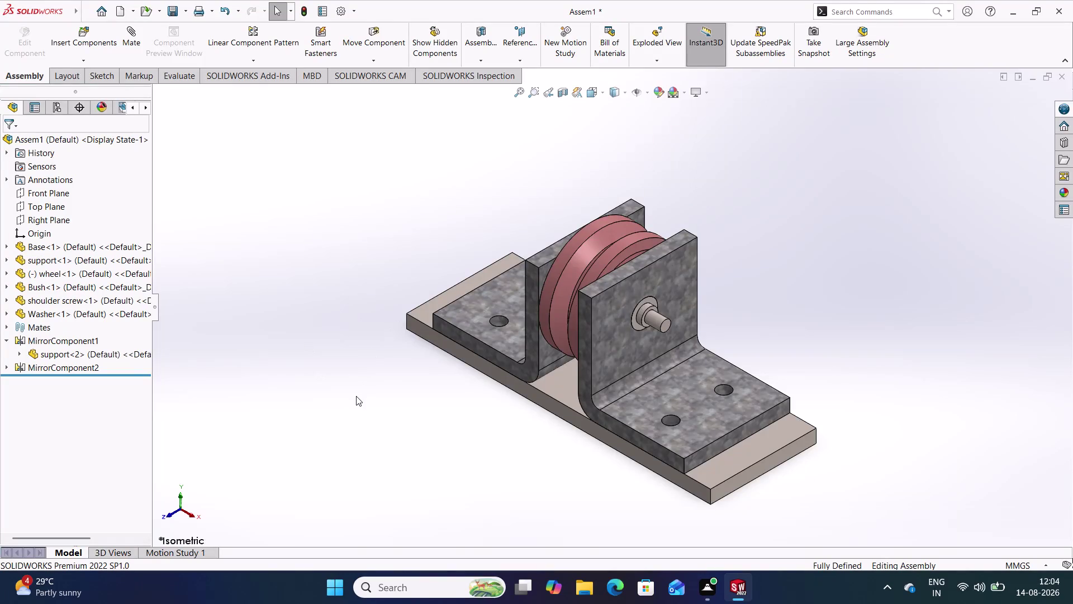
Orbit the pulley support assembly and expand the Linear Component Pattern dropdown.
middle_drag(356, 395, 447, 390)
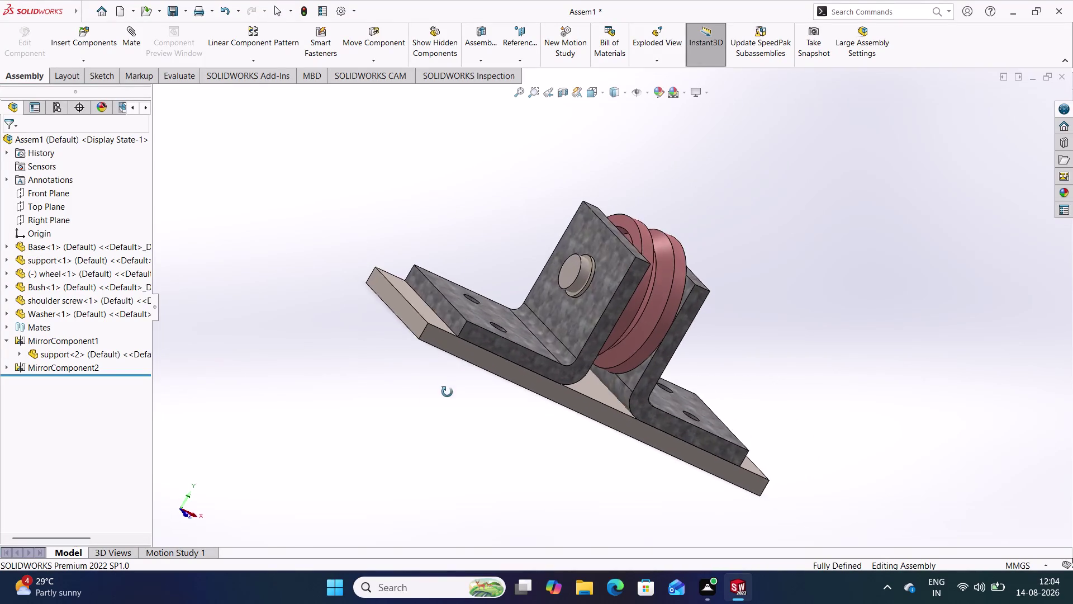
middle_drag(447, 390, 410, 399)
click(300, 203)
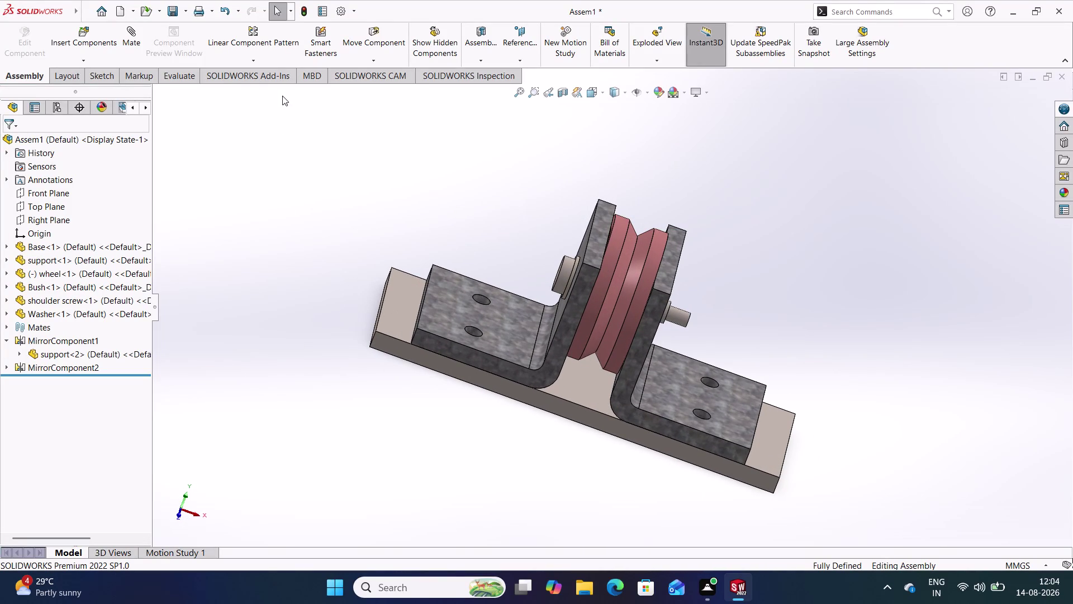
click(252, 59)
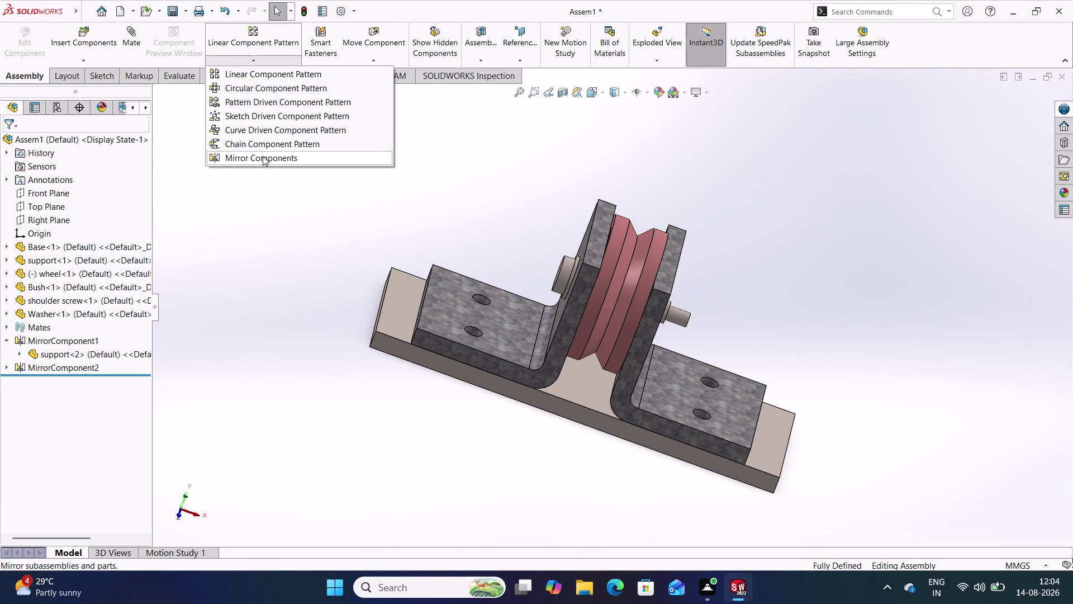
Mirror Washer-1 about the Right Plane onto the opposite support, creating MirrorComponent3.
click(263, 157)
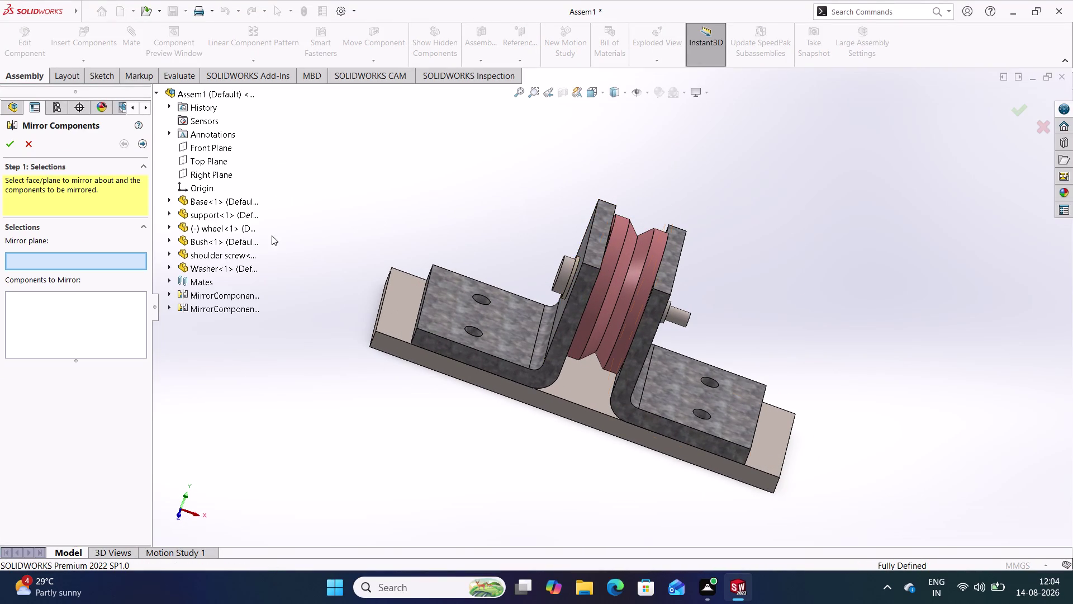
click(214, 170)
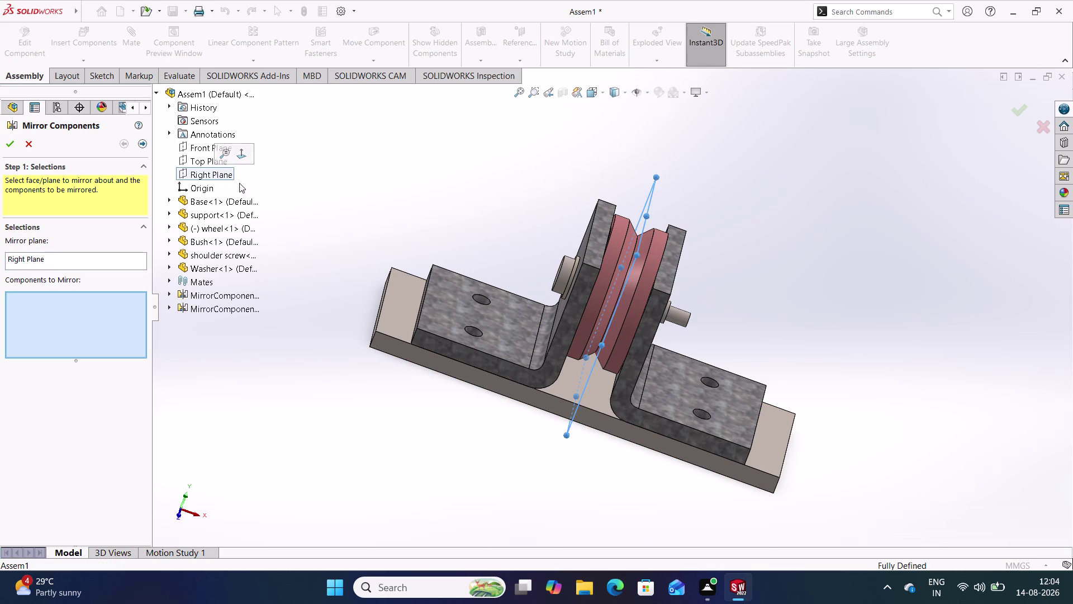
click(207, 269)
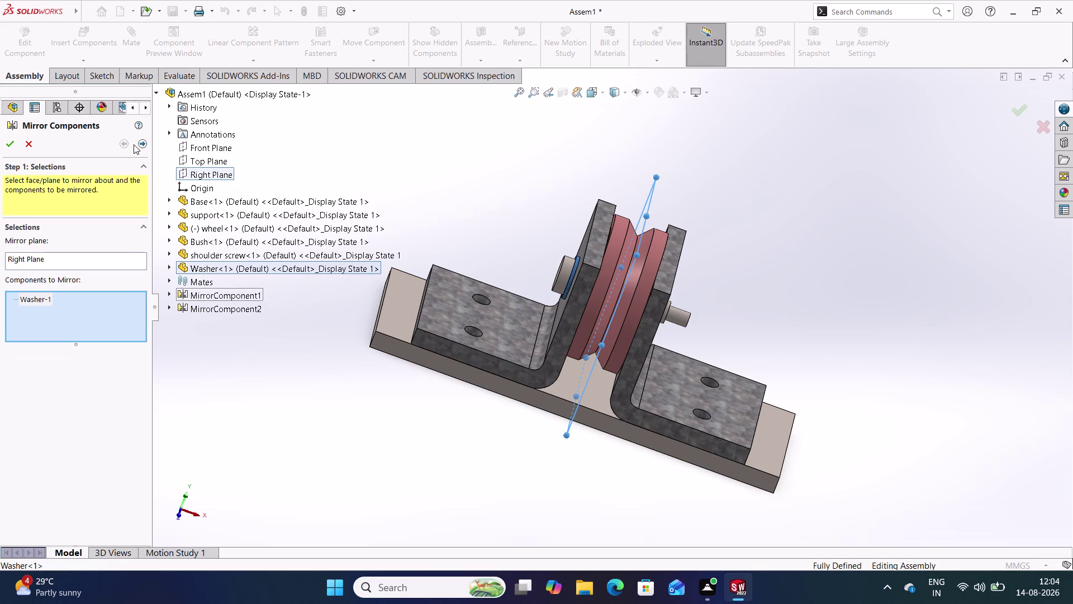
click(144, 146)
middle_drag(253, 313, 244, 299)
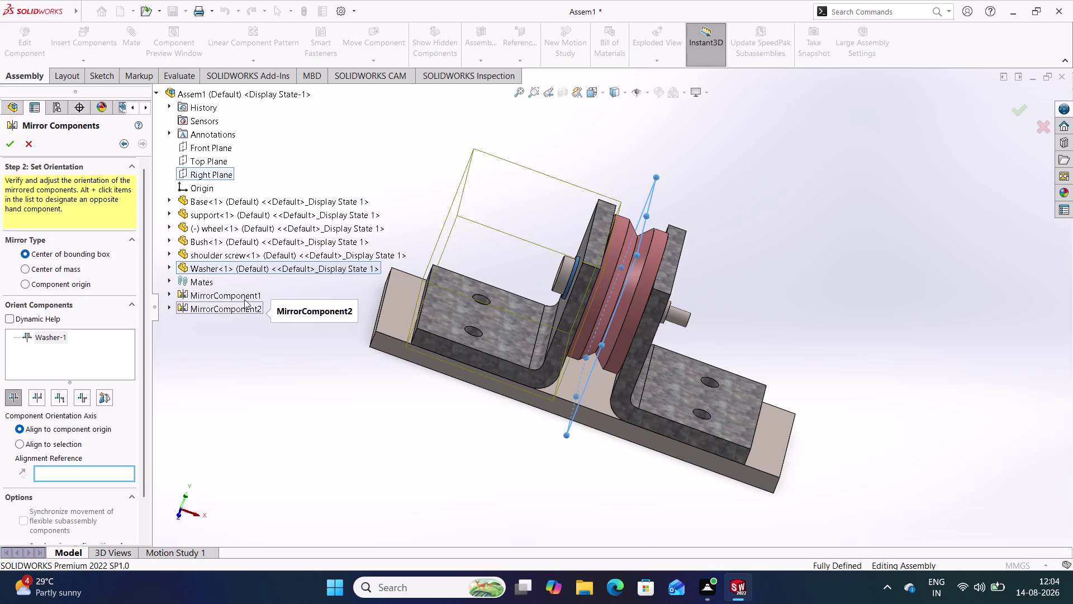
middle_drag(244, 299, 203, 265)
middle_drag(278, 369, 219, 324)
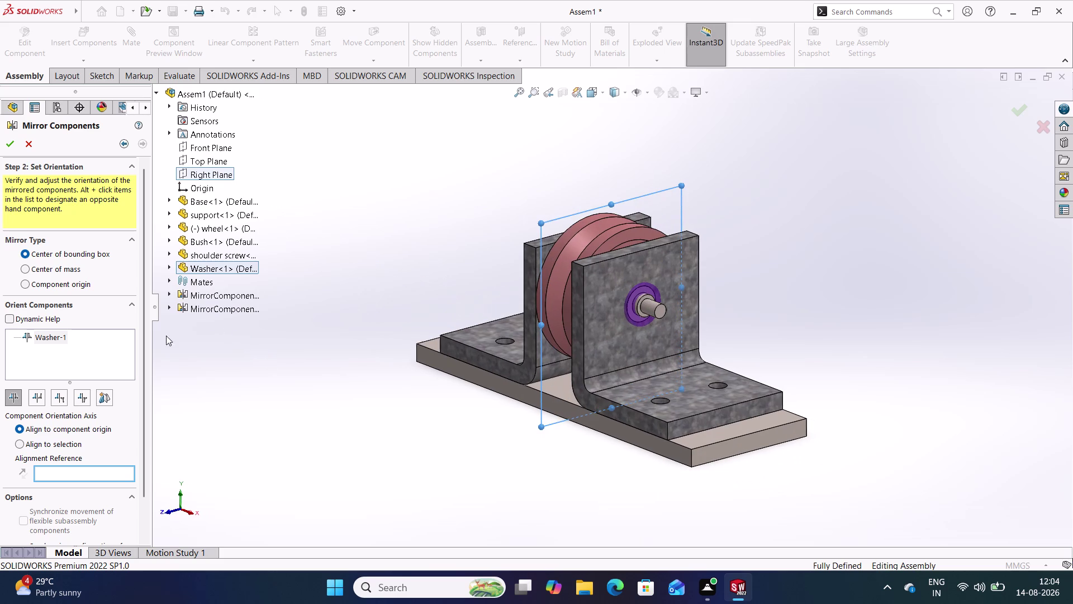
click(12, 141)
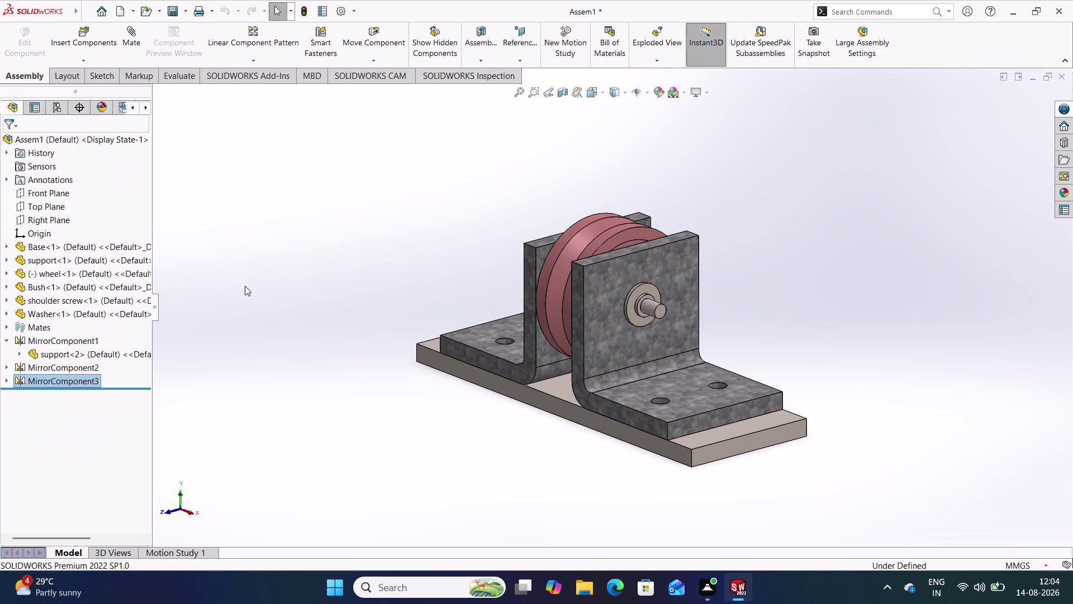
Orbit and zoom around the shoulder screw head and support to inspect the fit.
click(249, 289)
middle_drag(251, 234, 303, 280)
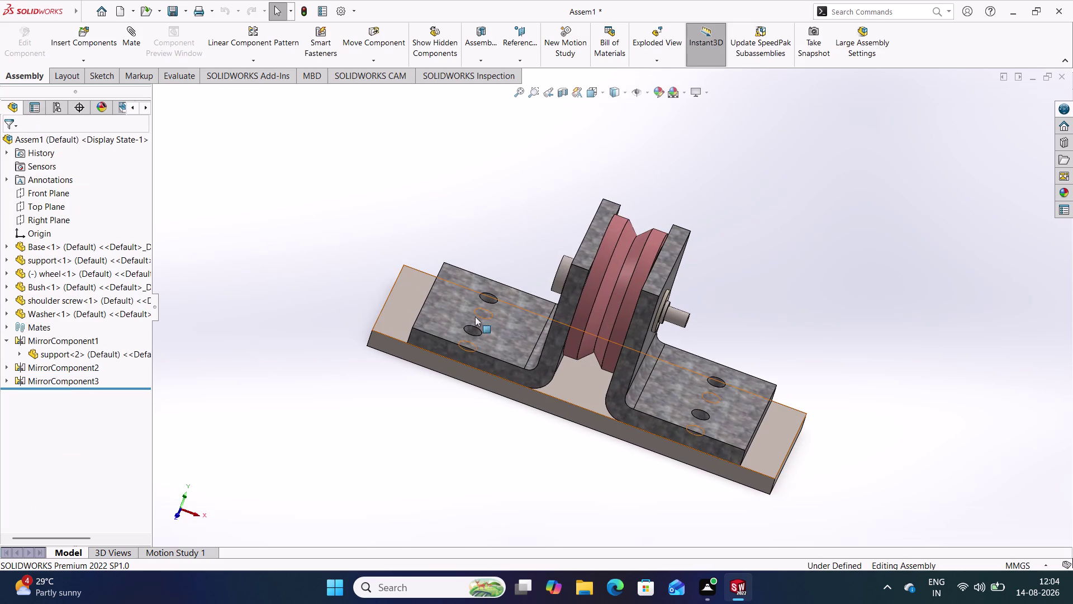
middle_drag(509, 233, 527, 241)
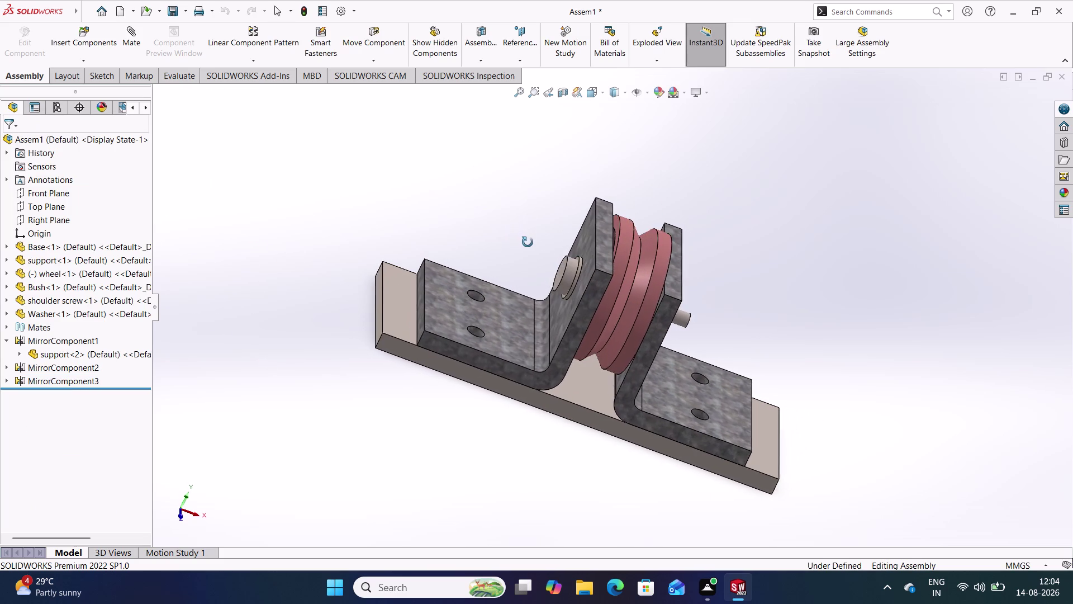
middle_drag(527, 241, 508, 245)
scroll(down, 3)
scroll(down, 3)
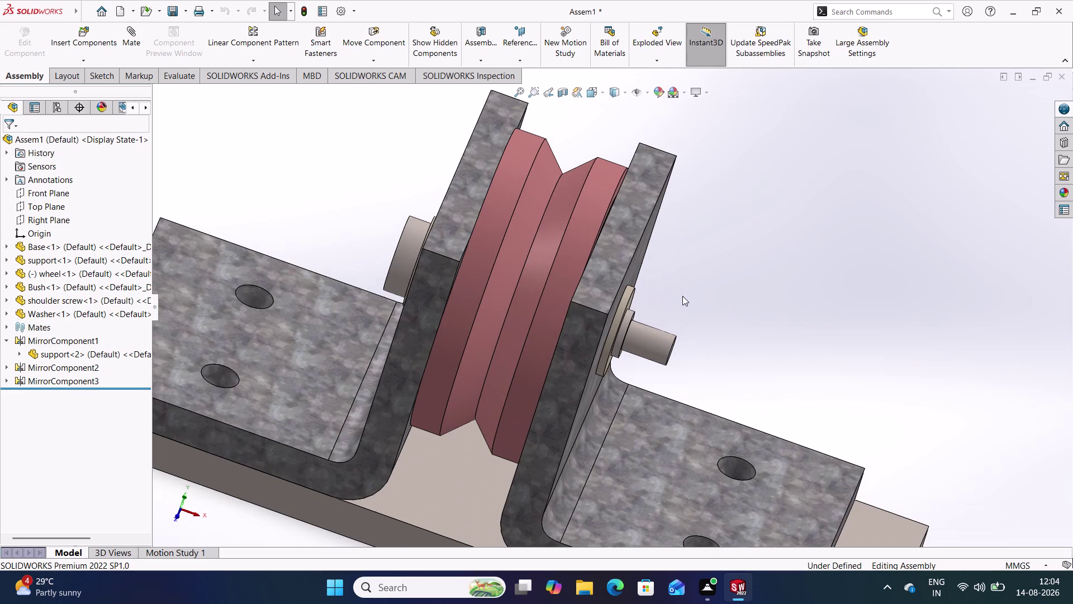
middle_drag(681, 302, 674, 306)
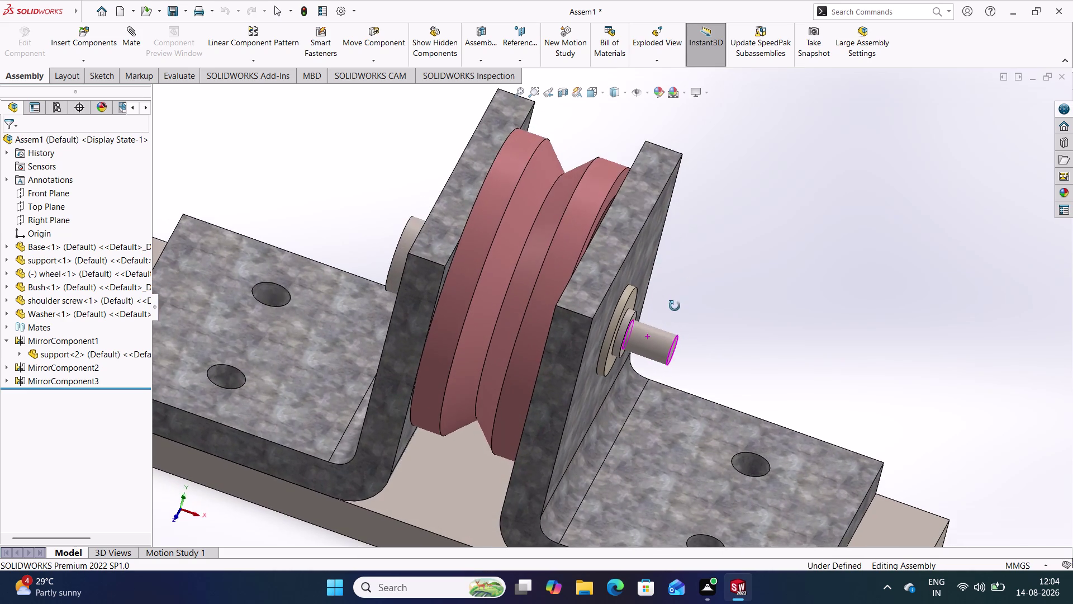
middle_drag(675, 305, 695, 318)
drag(410, 264, 372, 262)
middle_click(353, 211)
click(353, 210)
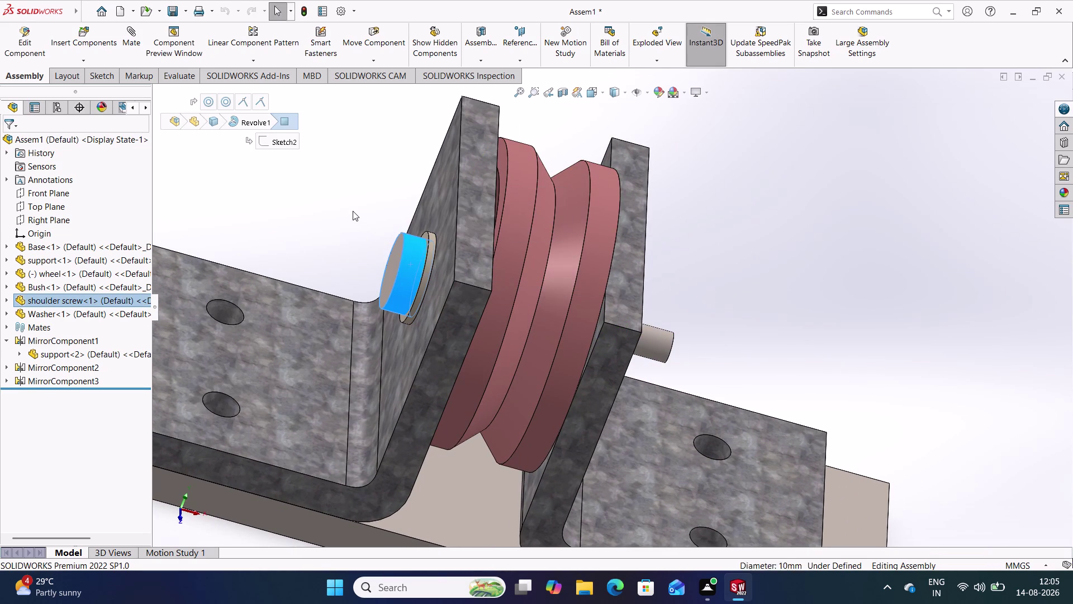
middle_drag(357, 208, 386, 310)
scroll(down, 3)
middle_click(474, 280)
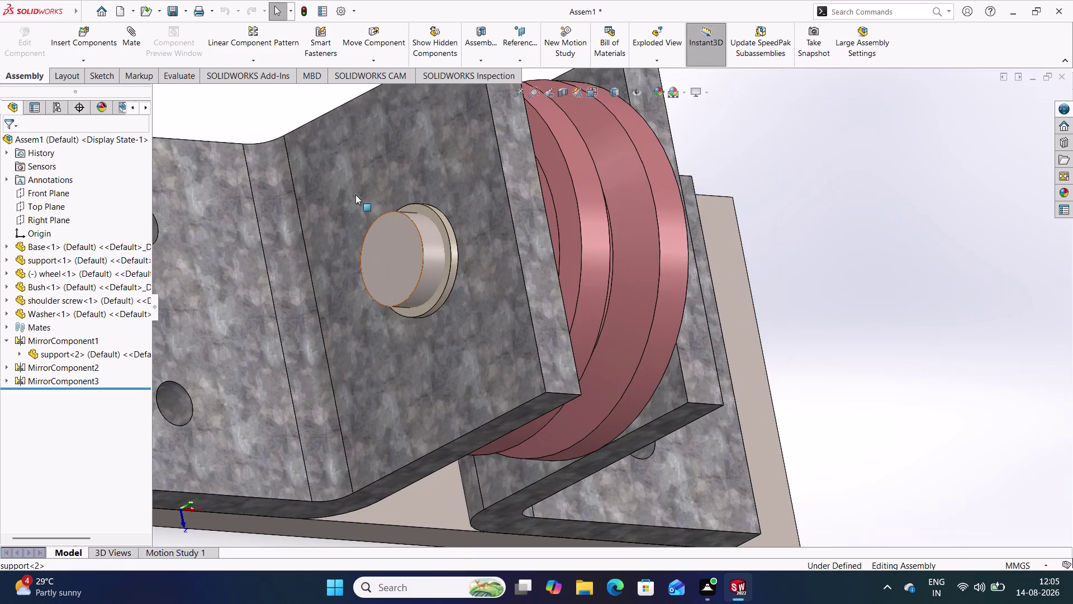
middle_drag(355, 195, 336, 201)
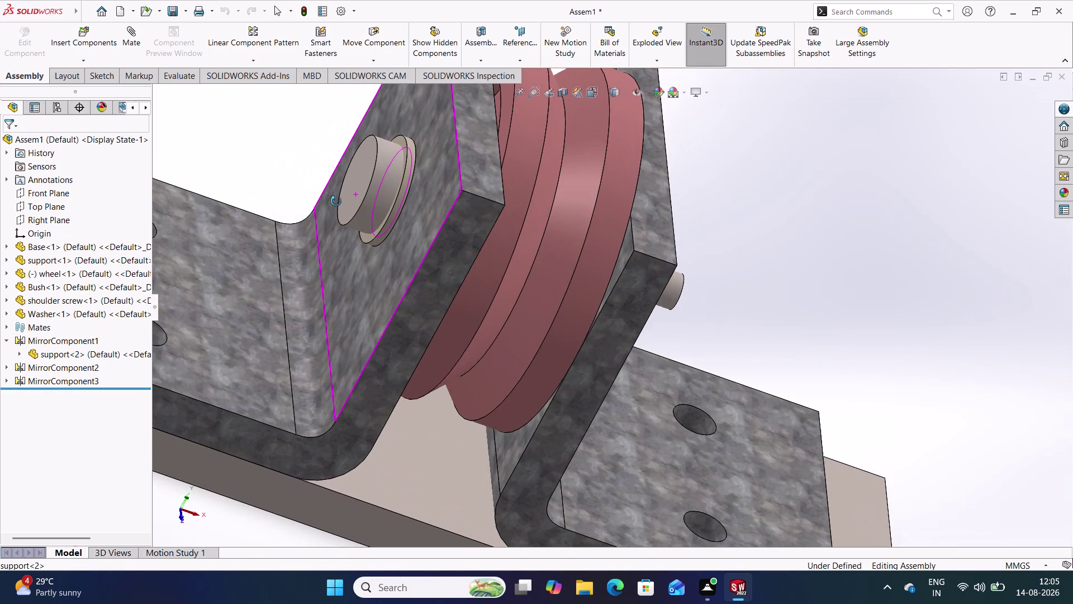
middle_drag(336, 201, 335, 200)
scroll(up, 3)
scroll(up, 3)
middle_drag(420, 219, 376, 197)
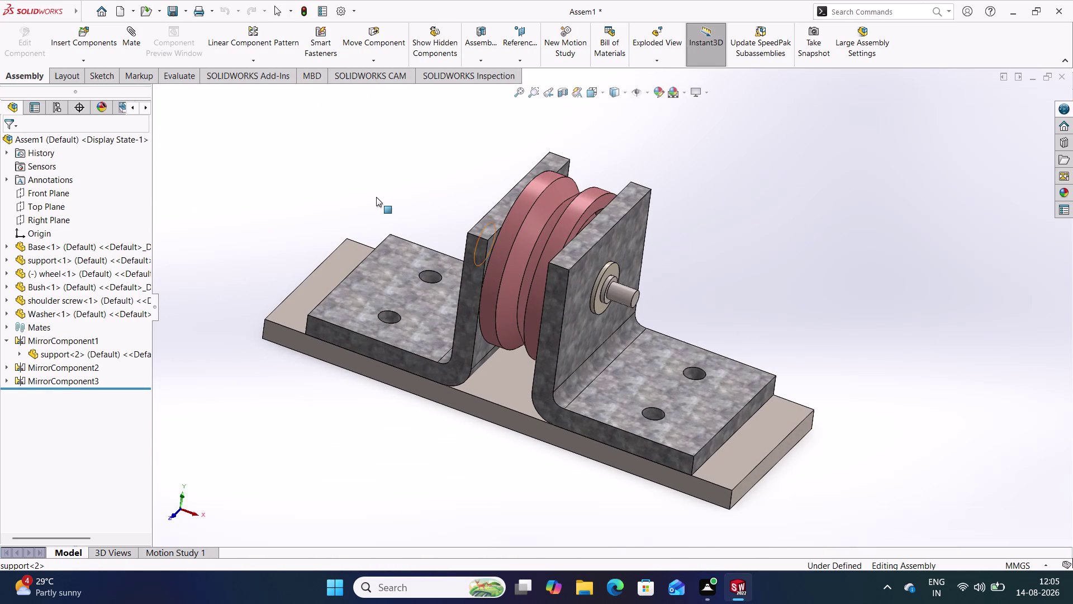
Restore the full assembly view and expand the Mates folder of 13 coincident and 9 concentric mates.
key(ctrl+z)
key(ctrl+z)
click(346, 186)
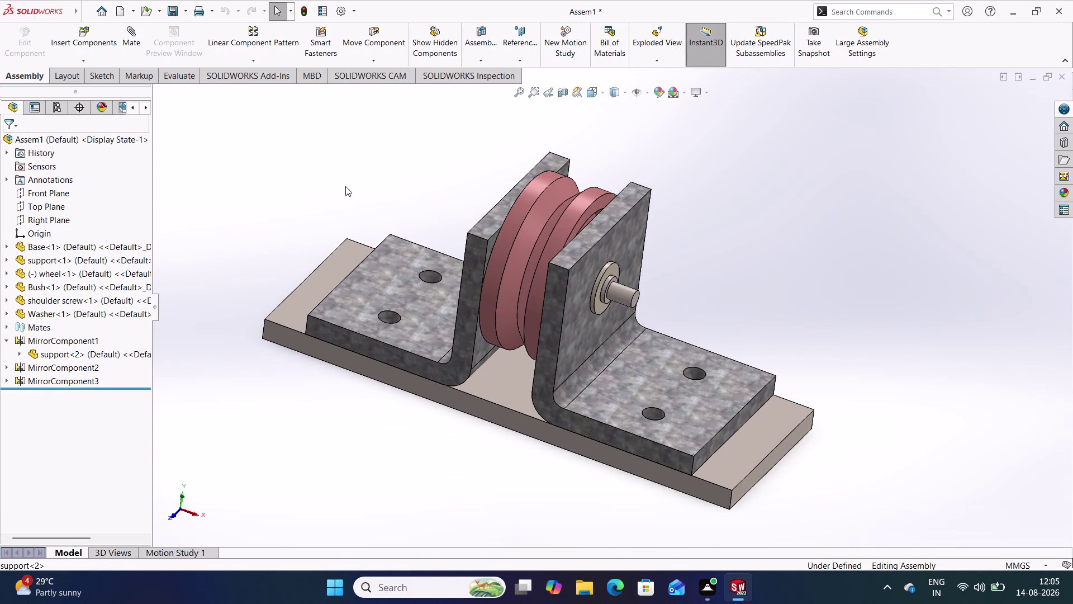
middle_drag(350, 187, 391, 200)
key(ctrl+z)
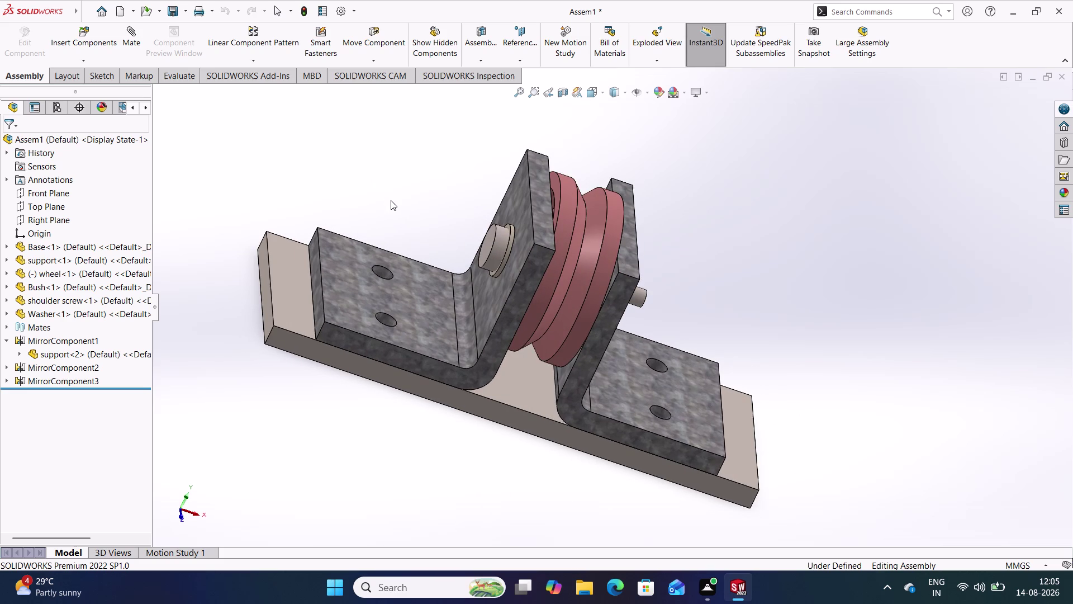
key(ctrl+z)
key(ctrl+z)
key(ctrl+z)
key(ctrl+z)
key(ctrl+z)
key(ctrl+z)
key(ctrl+z)
key(ctrl+z)
key(ctrl+z)
key(ctrl+z)
click(345, 187)
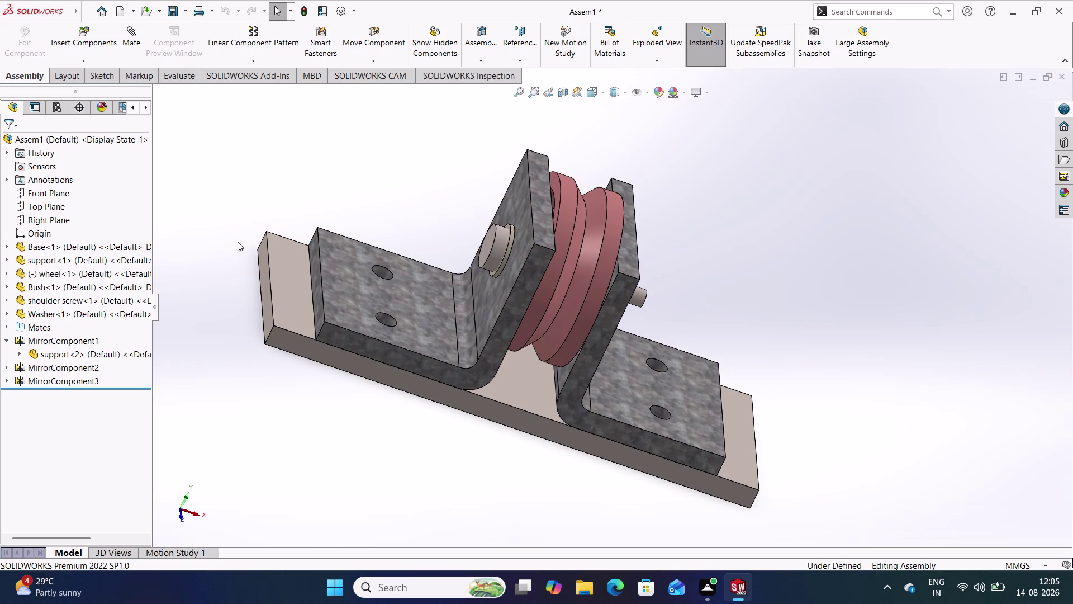
click(6, 325)
scroll(down, 3)
scroll(down, 3)
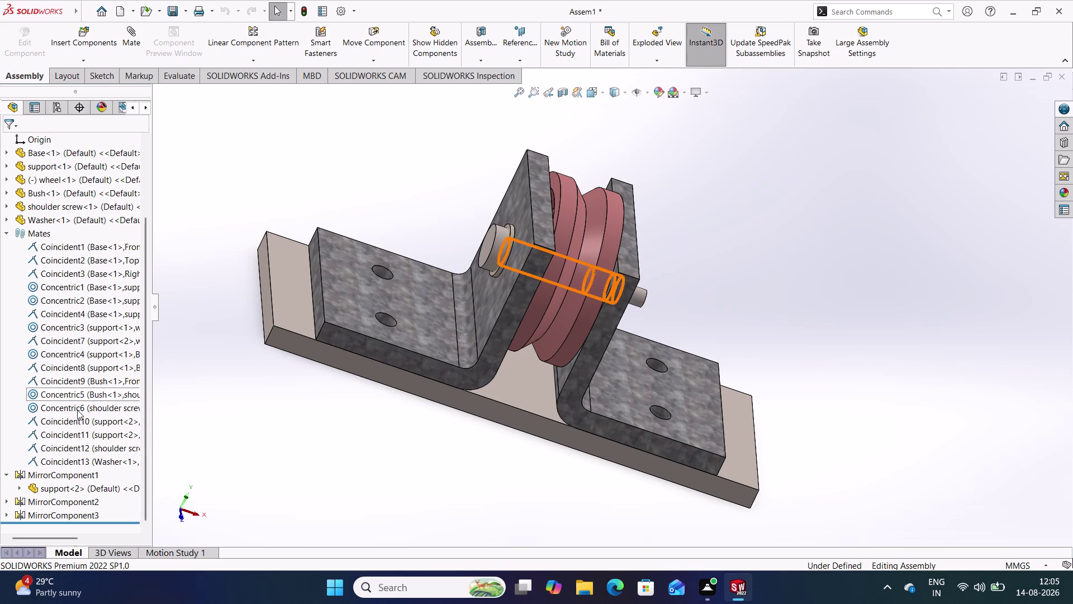
Delete the Coincident11 and Coincident10 mates tying the washer to the second support.
right_click(74, 434)
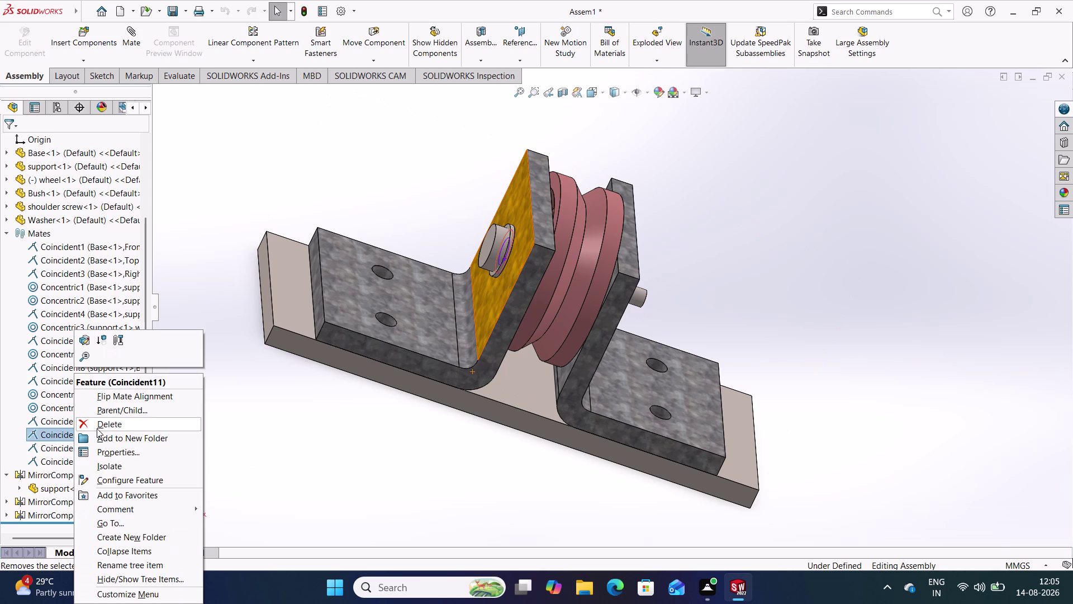
click(97, 428)
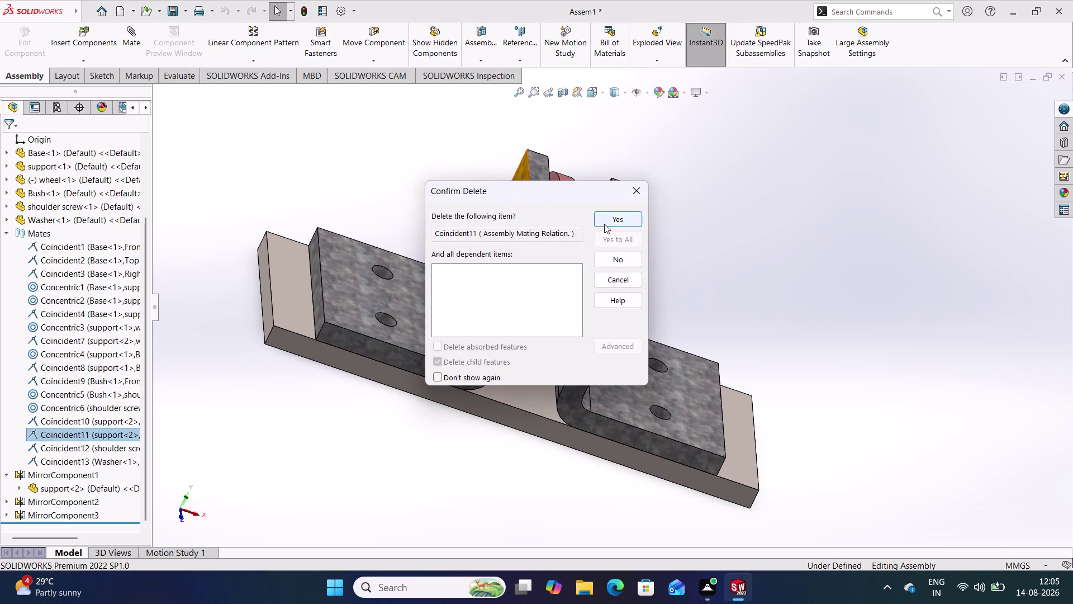
click(604, 223)
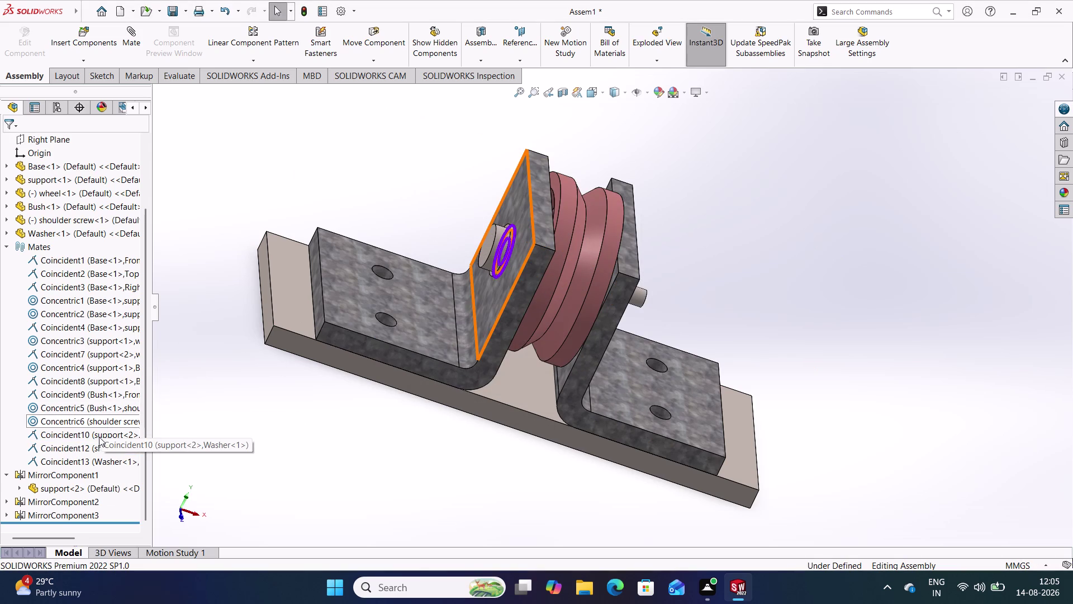
right_click(87, 434)
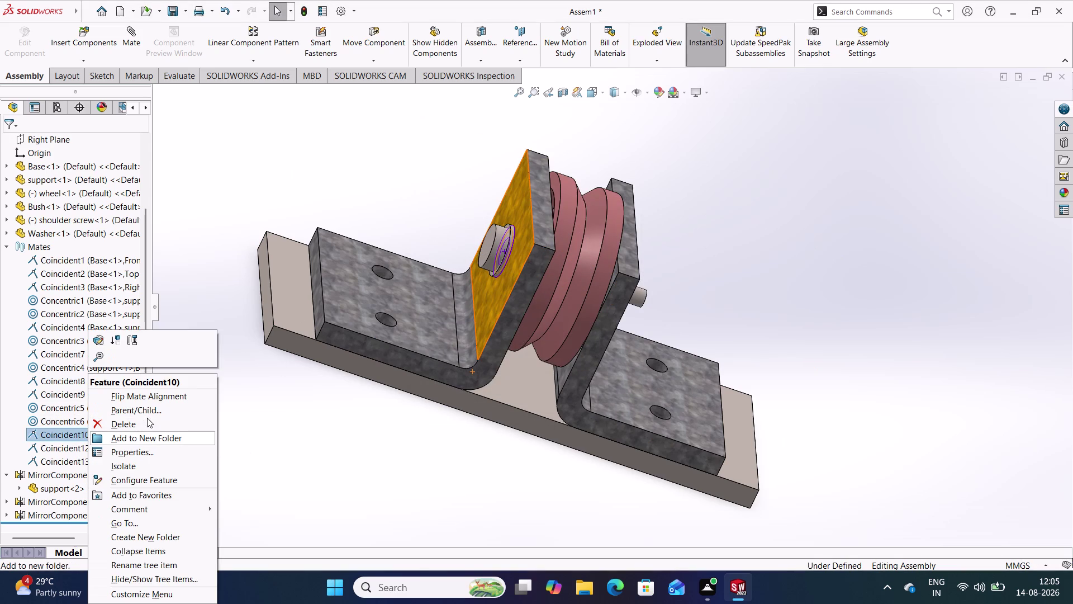
click(142, 420)
click(602, 226)
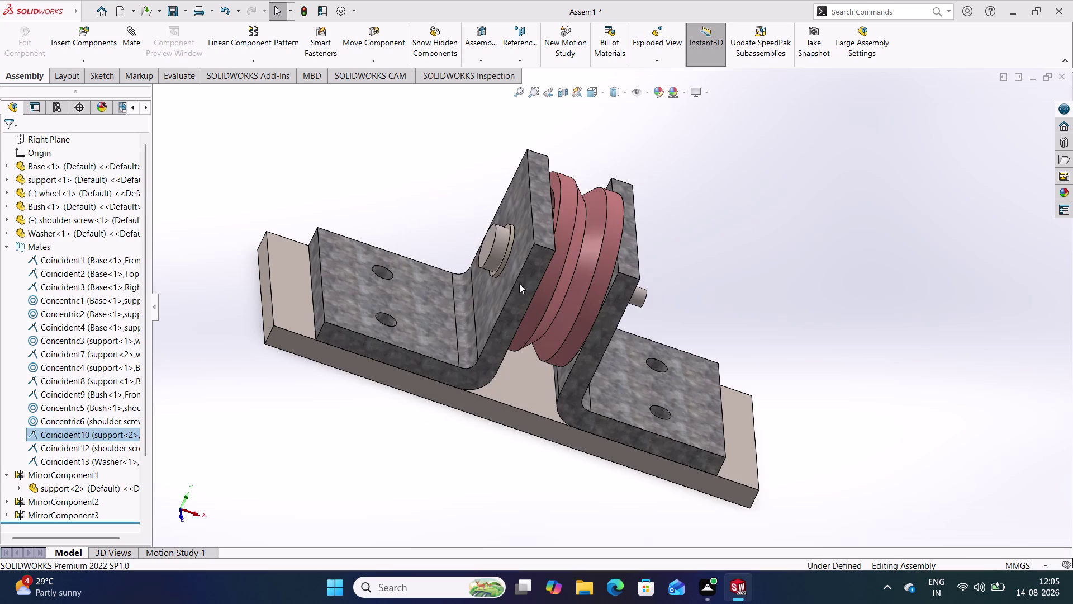
Drag the shoulder screw and washer out of the support holes and orbit to view them.
click(366, 391)
drag(499, 248, 493, 249)
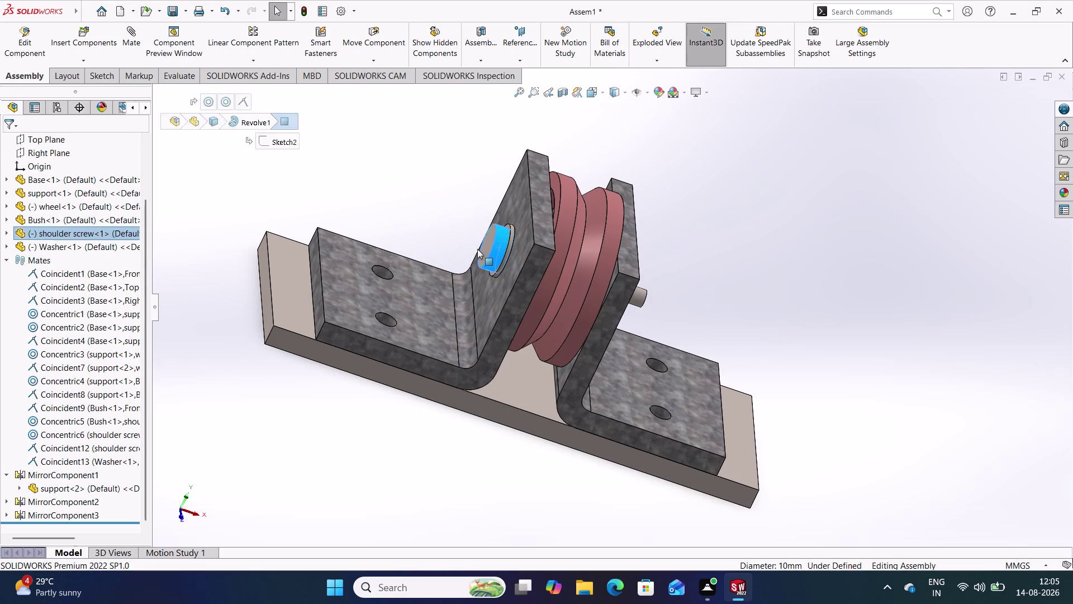
drag(493, 249, 431, 246)
drag(510, 240, 481, 242)
click(465, 175)
middle_drag(703, 230, 669, 204)
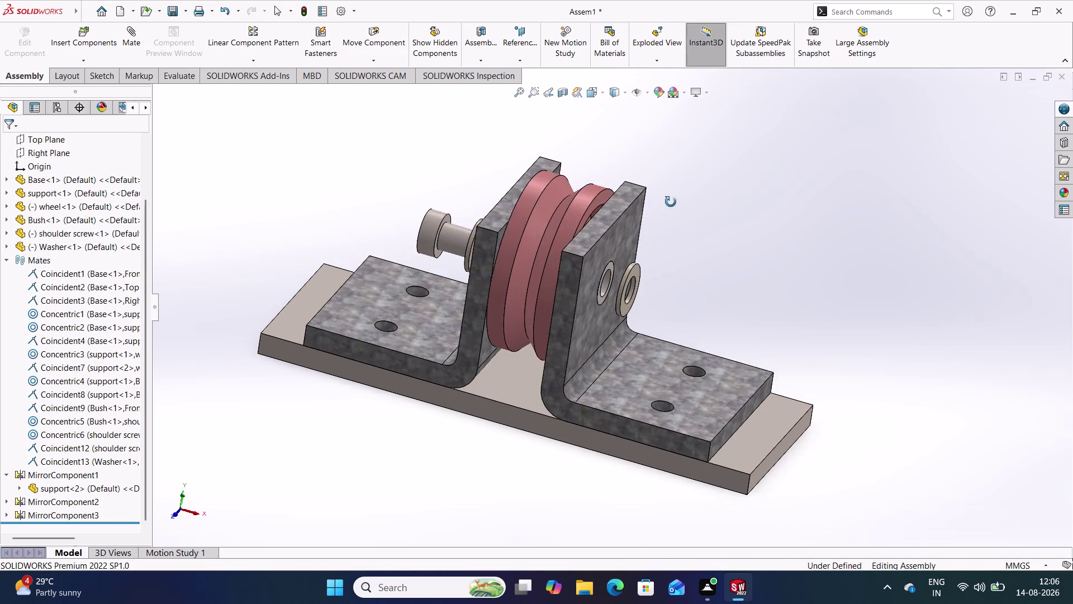
middle_drag(669, 204, 686, 211)
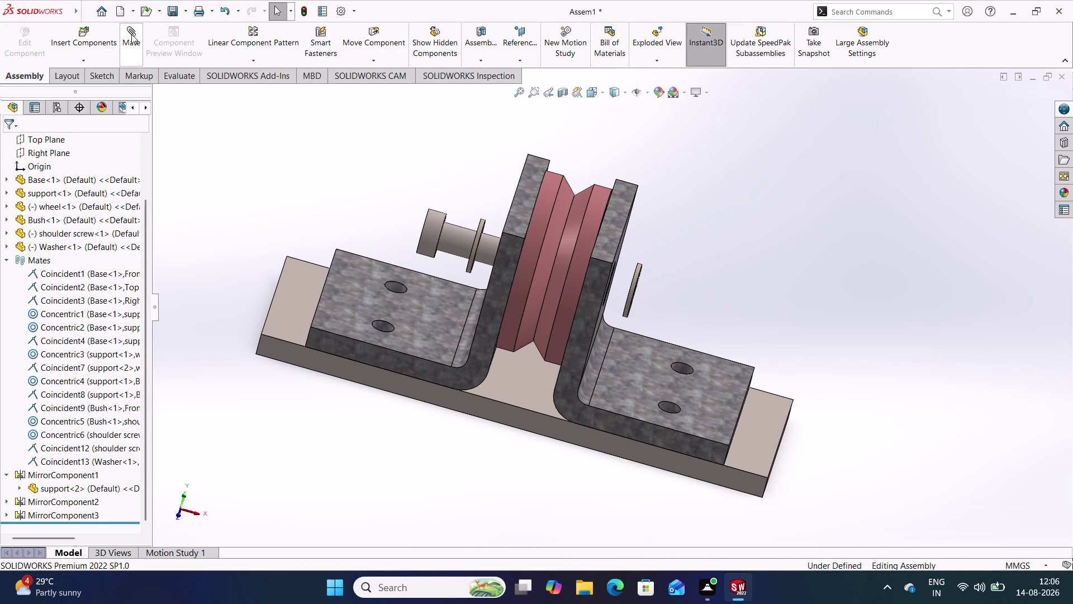
Mate the support's outer face coincident with the washer face (Coincident14).
drag(131, 33, 140, 41)
middle_drag(445, 175, 444, 172)
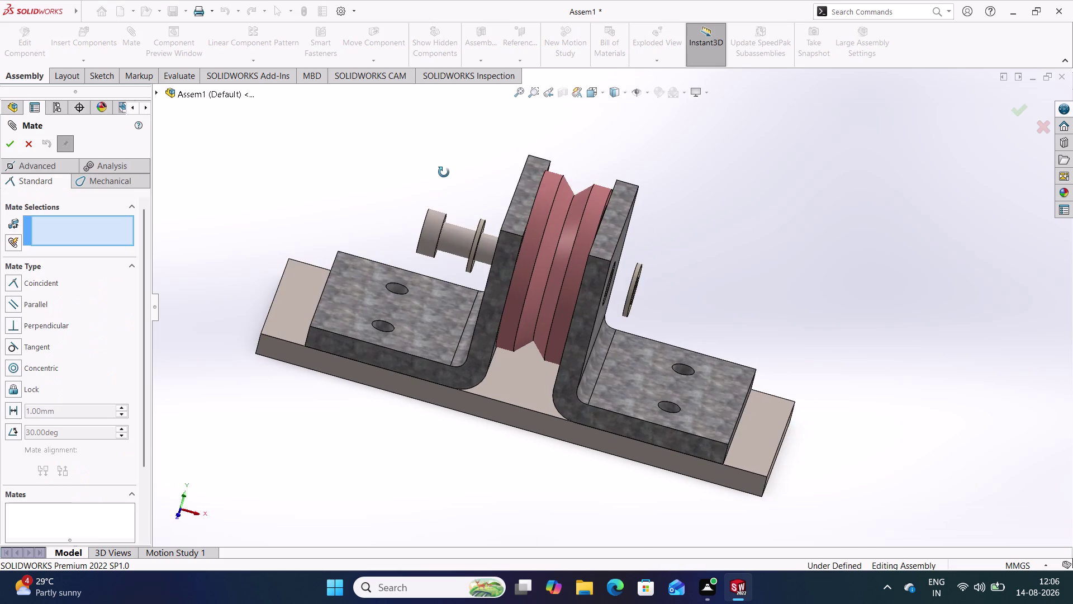
middle_drag(444, 173, 453, 191)
middle_drag(458, 182, 484, 186)
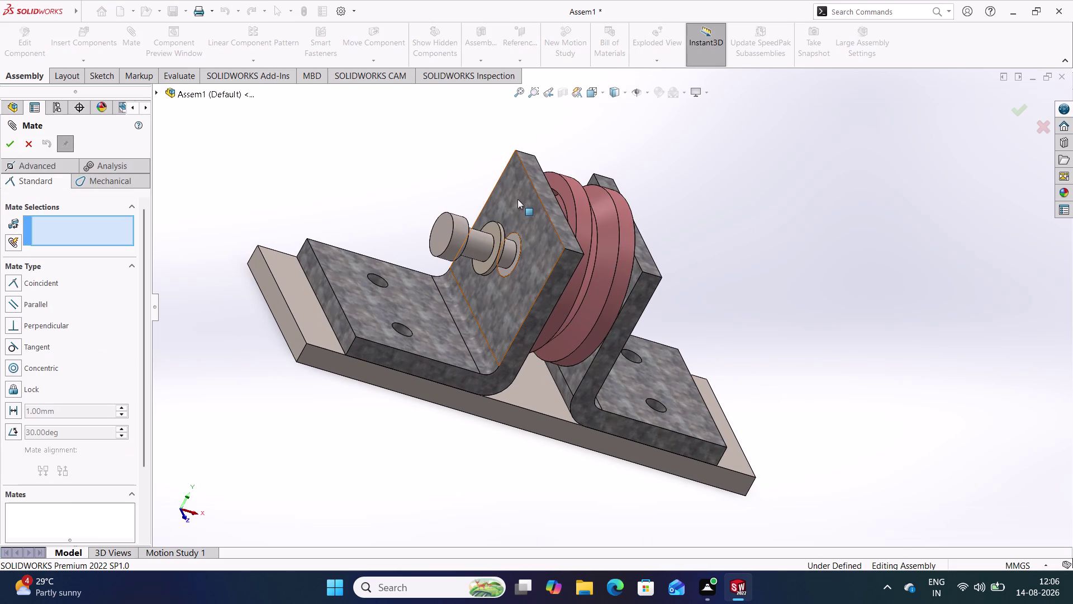
click(521, 197)
middle_drag(460, 185, 393, 175)
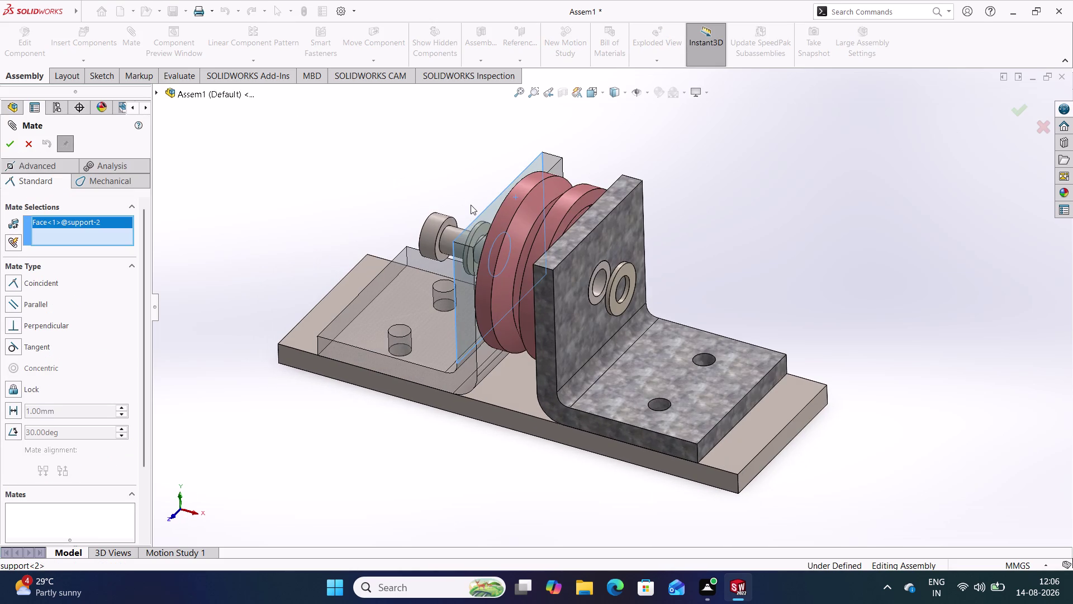
scroll(down, 3)
middle_drag(517, 207, 554, 224)
scroll(down, 3)
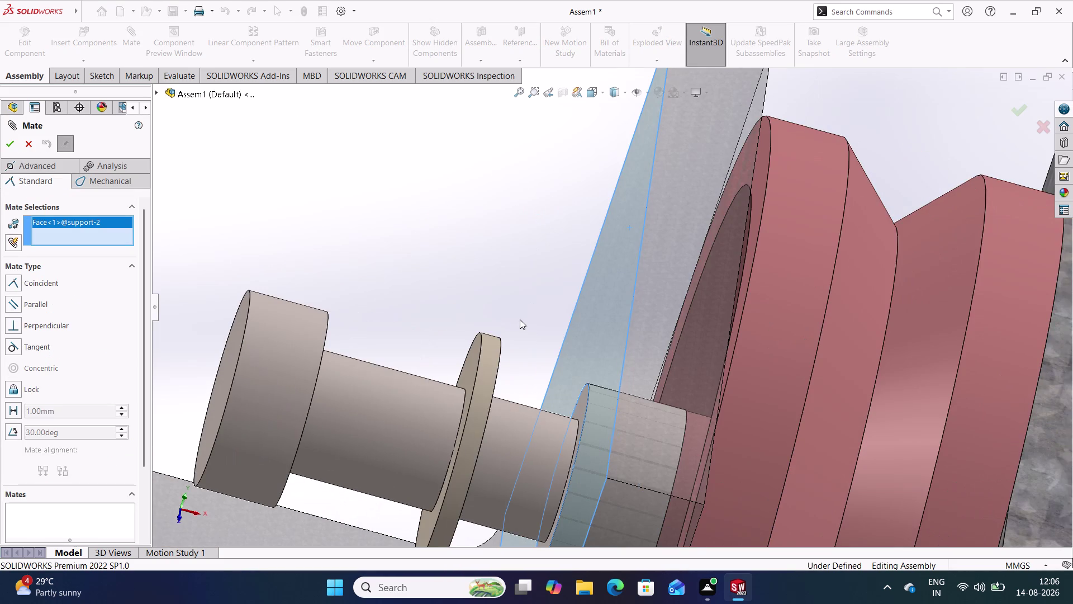
middle_drag(519, 319, 501, 318)
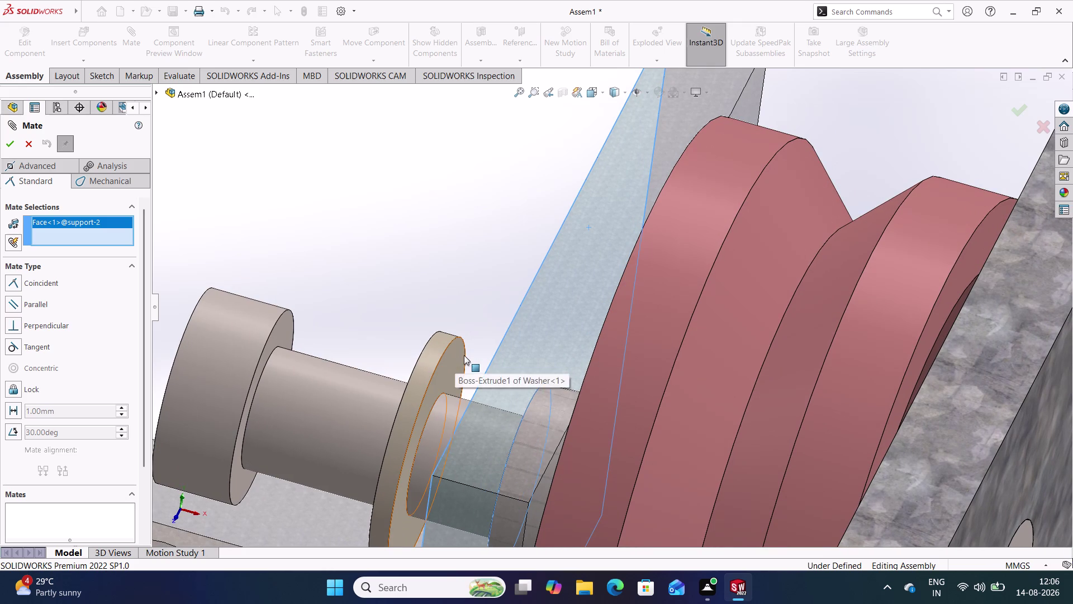
click(450, 356)
middle_drag(438, 251, 468, 259)
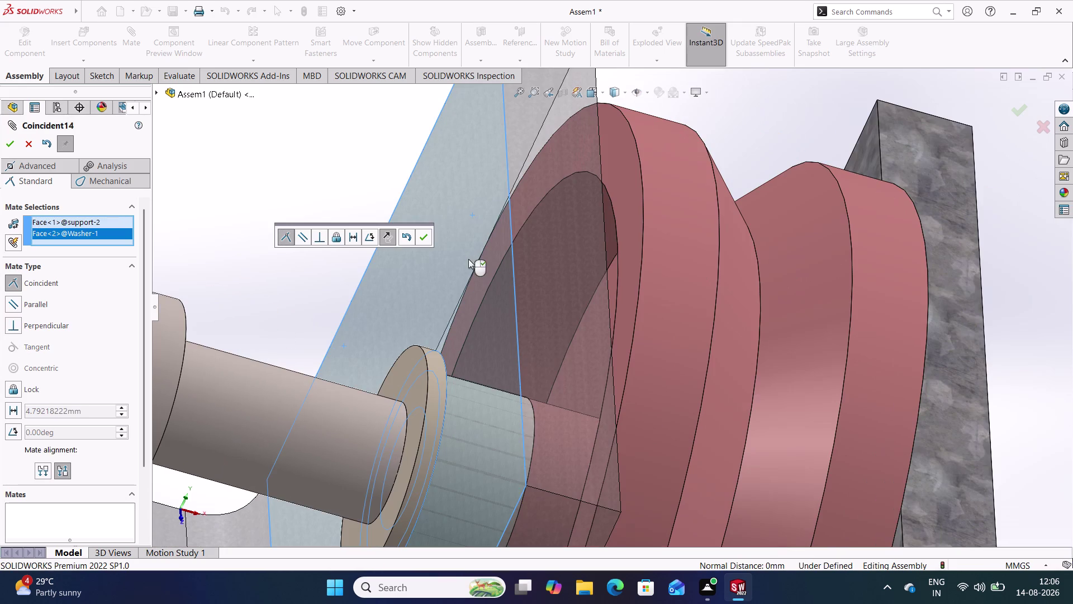
click(425, 236)
Mate the washer's other face coincident with the shoulder screw head (Coincident15), then close Mate.
scroll(up, 3)
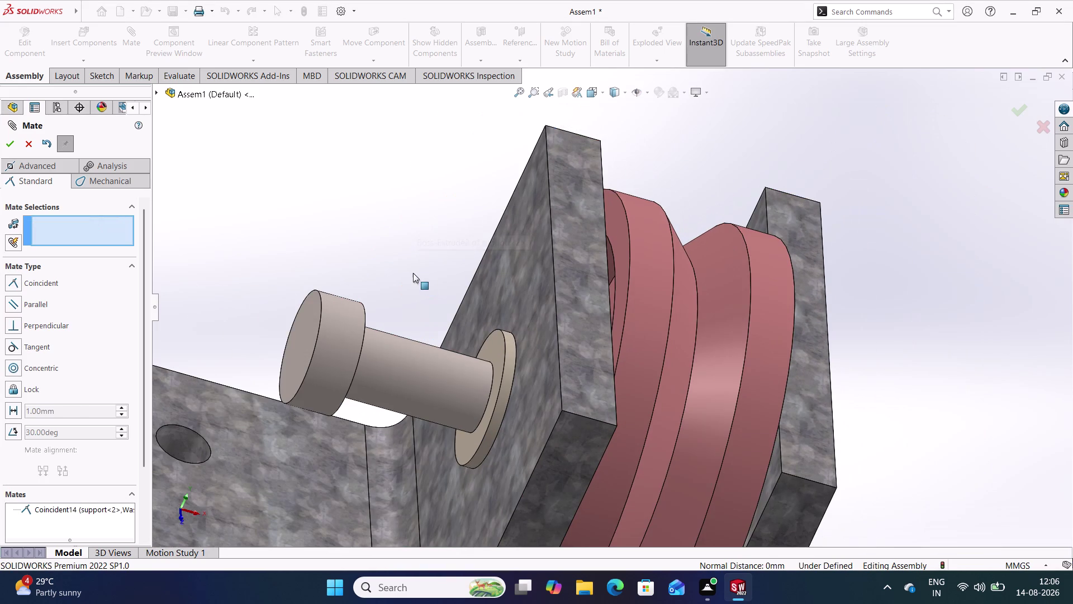
middle_drag(413, 272, 439, 277)
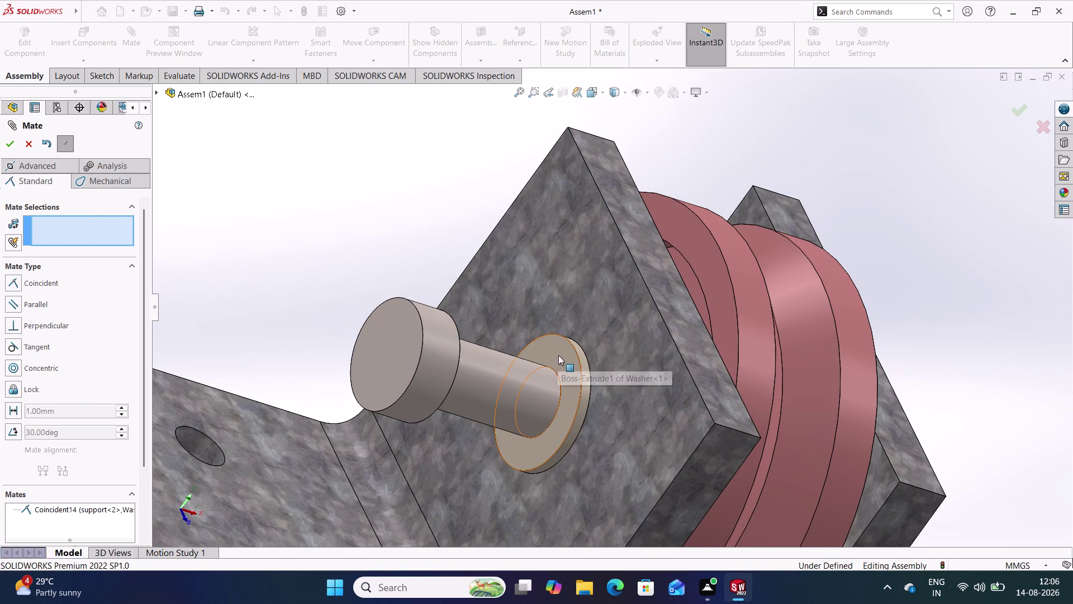
click(558, 355)
middle_drag(441, 223, 370, 210)
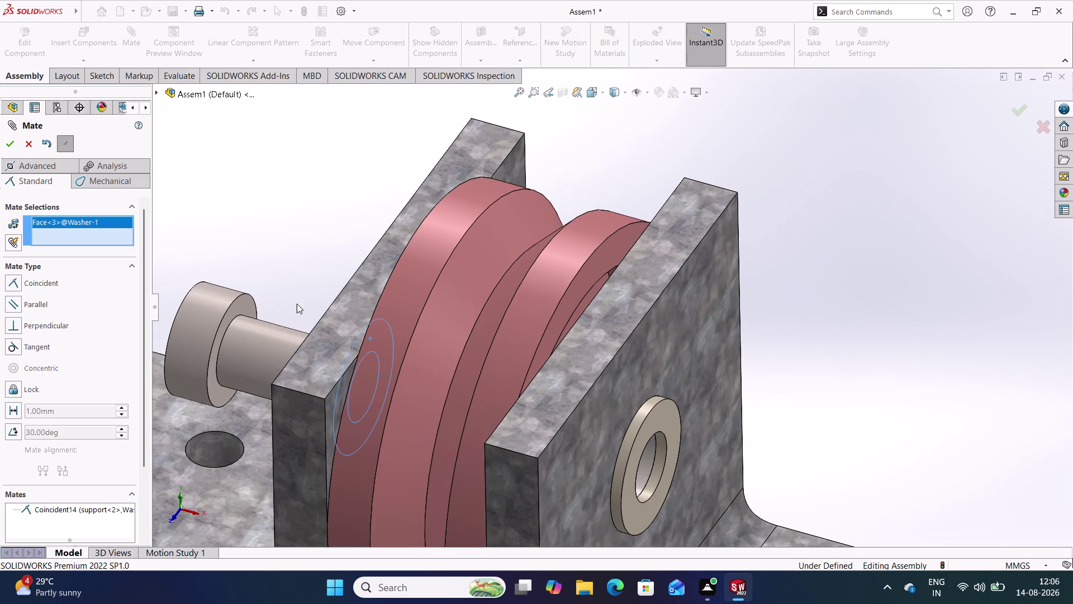
click(250, 306)
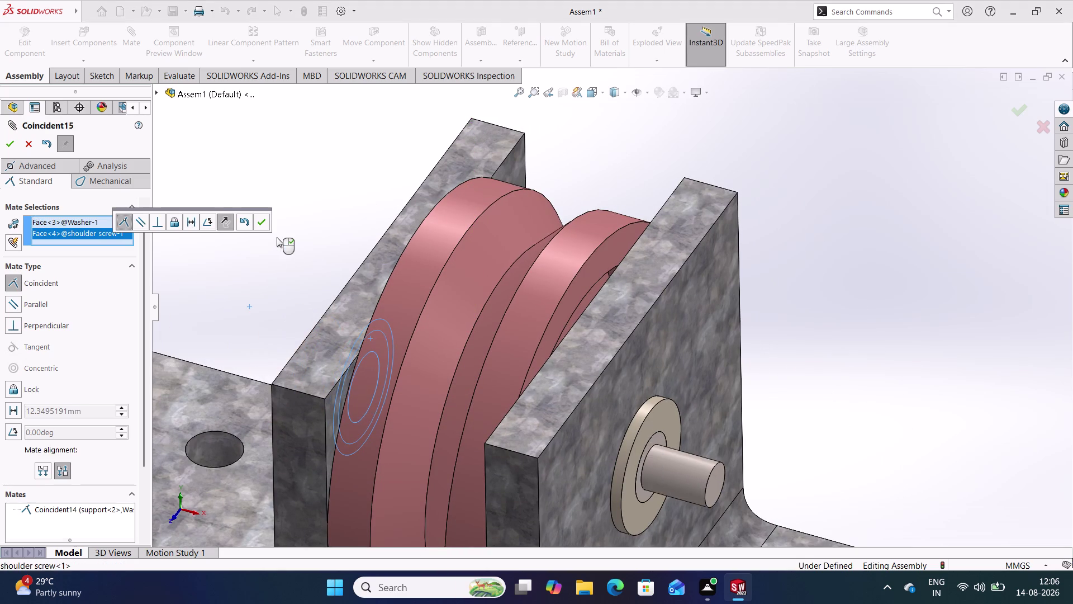
middle_click(277, 237)
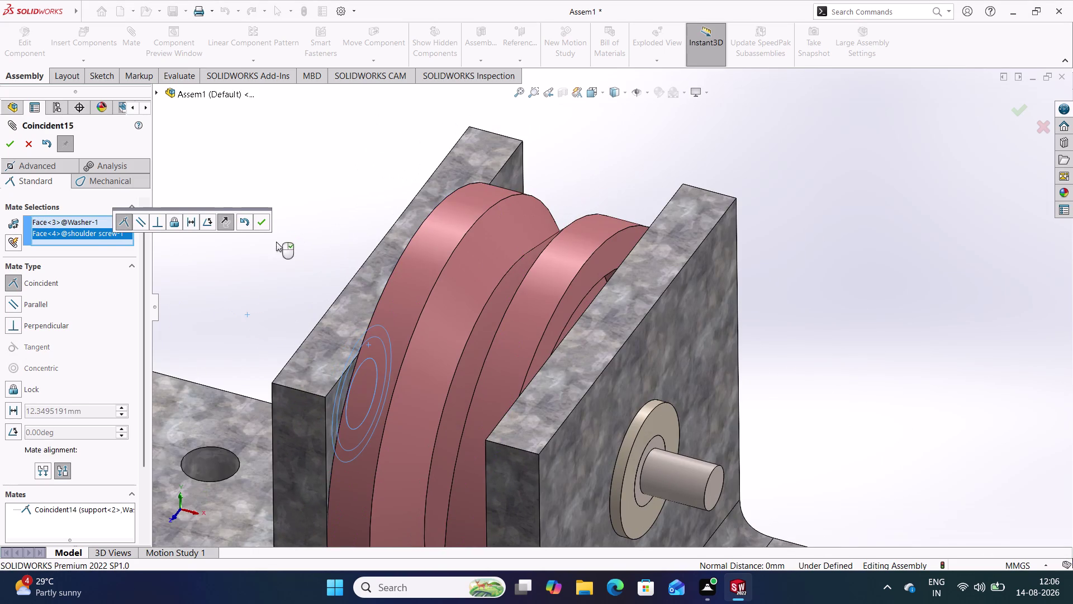
click(261, 221)
click(306, 193)
middle_drag(307, 205, 344, 206)
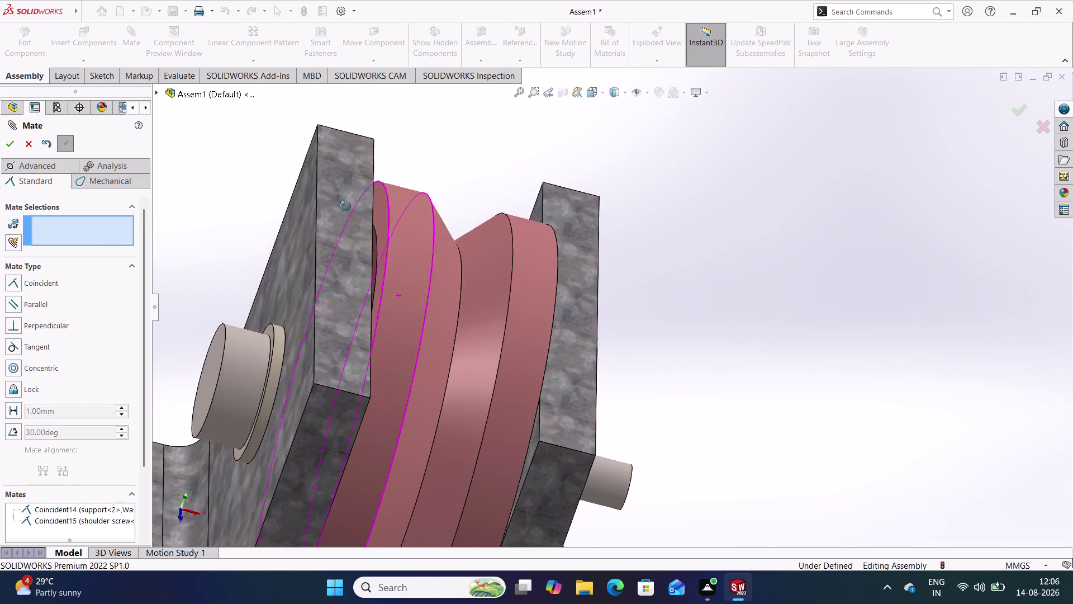
middle_drag(345, 206, 339, 234)
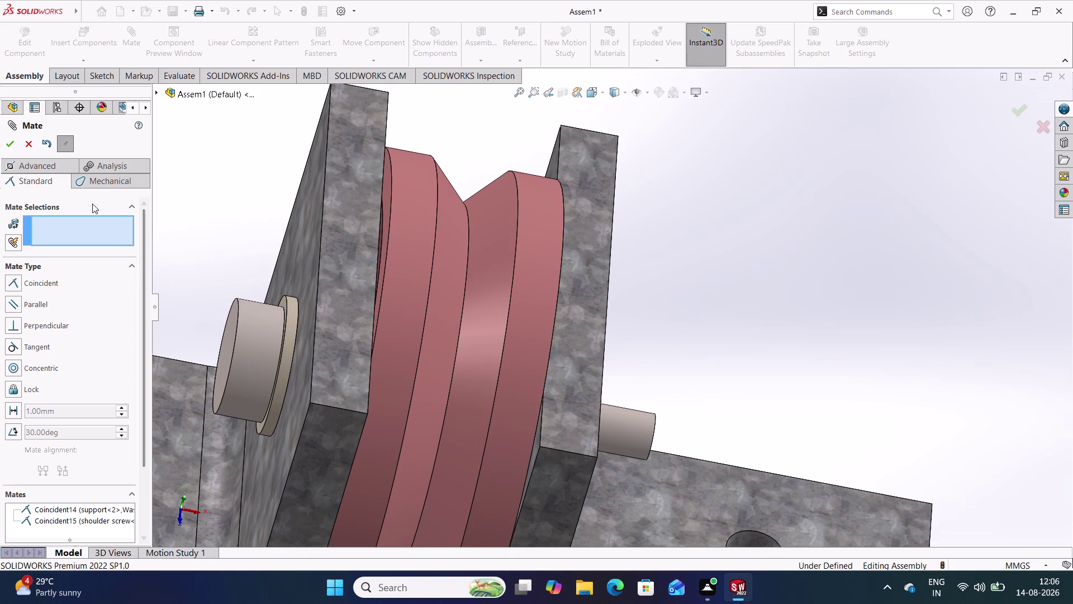
click(26, 146)
click(208, 211)
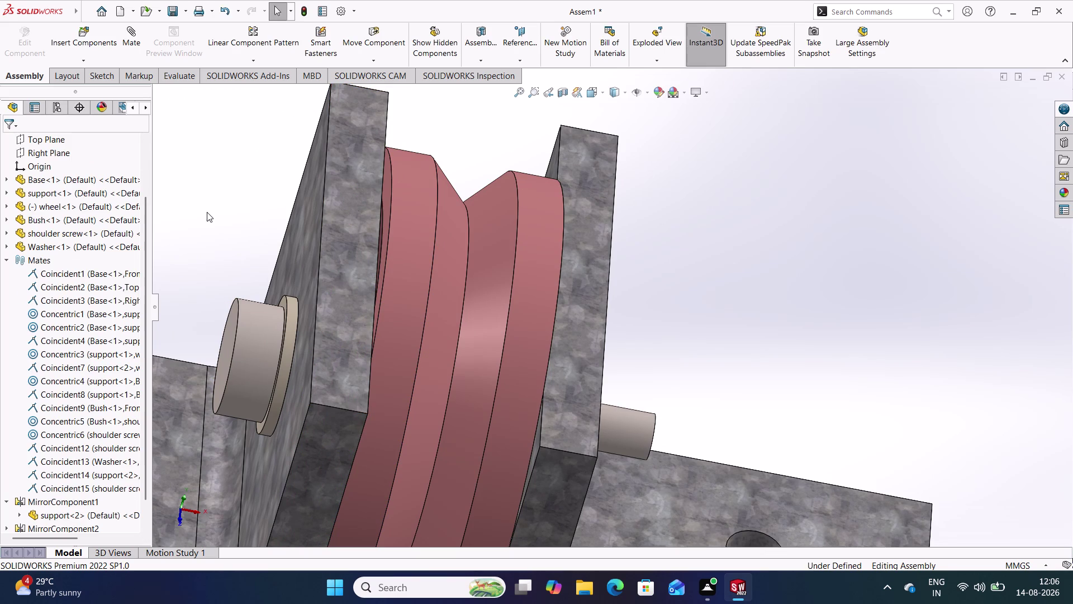
click(10, 261)
scroll(down, 3)
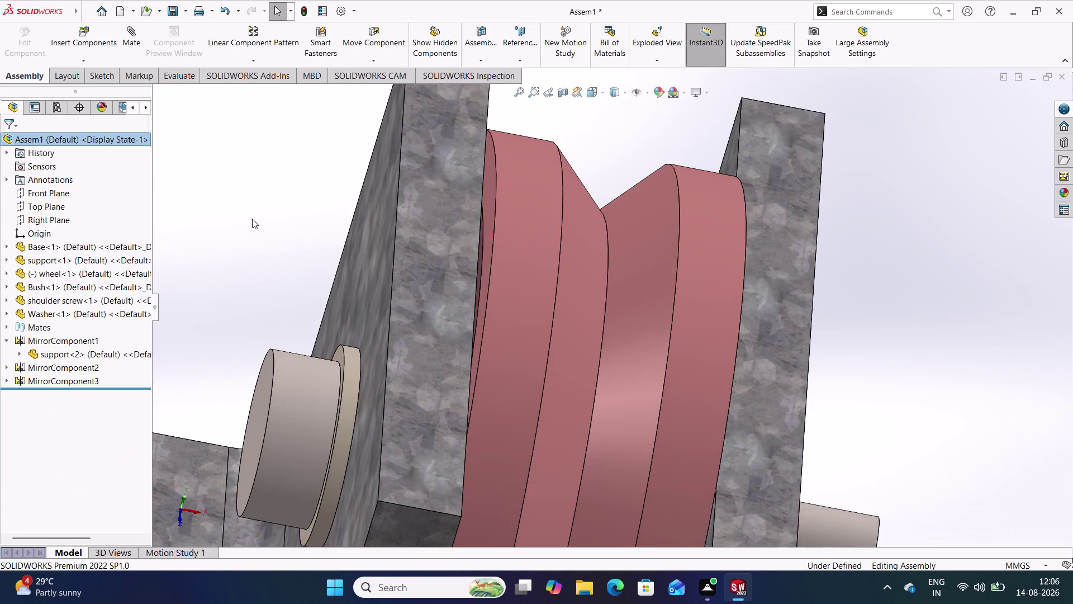
scroll(up, 3)
key(ctrl+7)
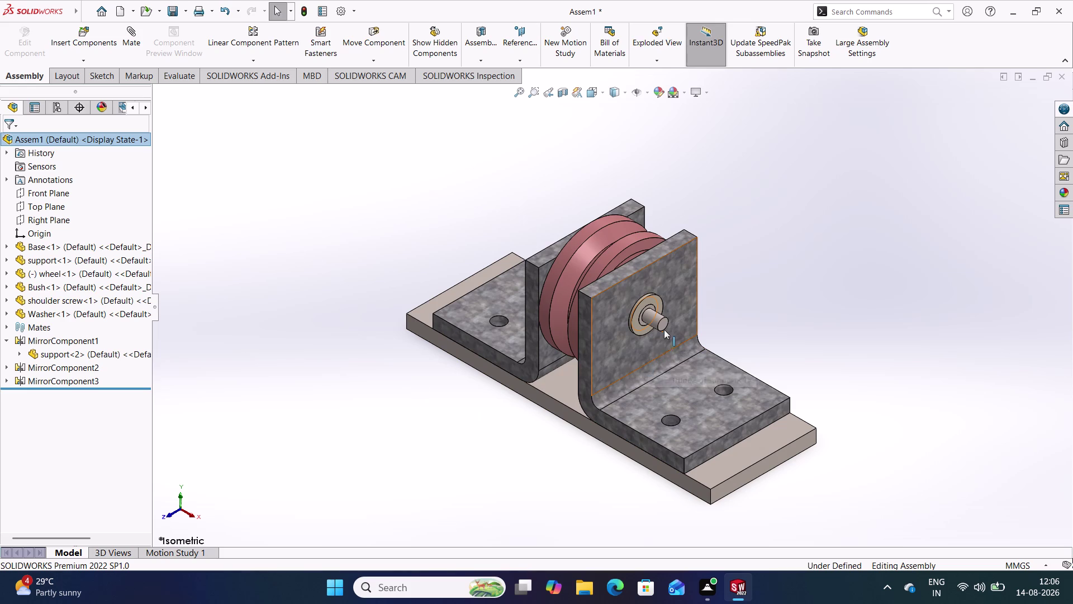
click(79, 39)
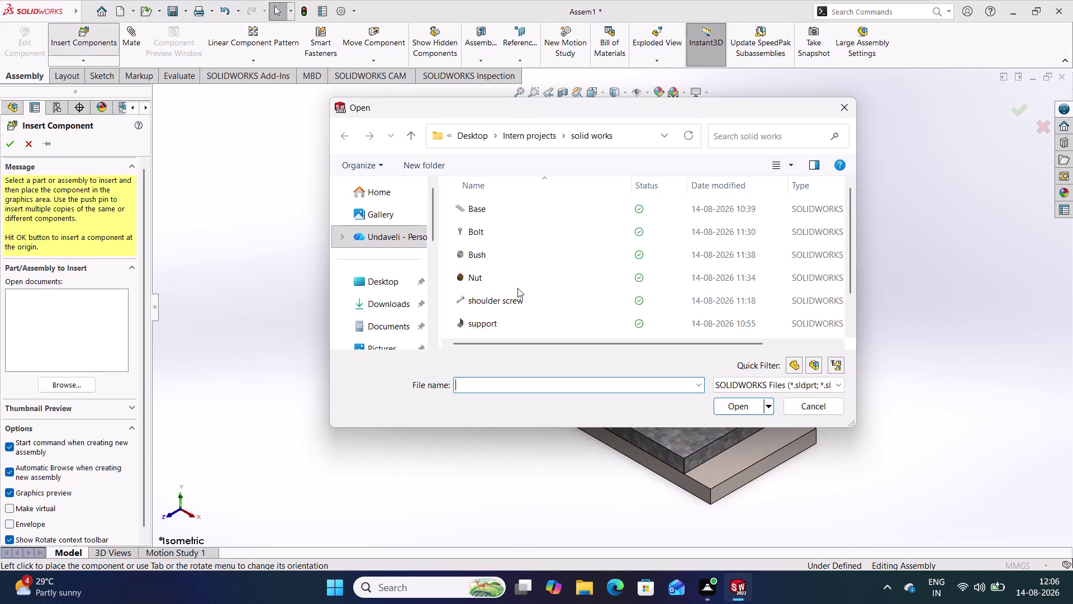
Insert the Nut part, rotate its preview by 90°, and drop it into the assembly.
scroll(down, 3)
scroll(down, 3)
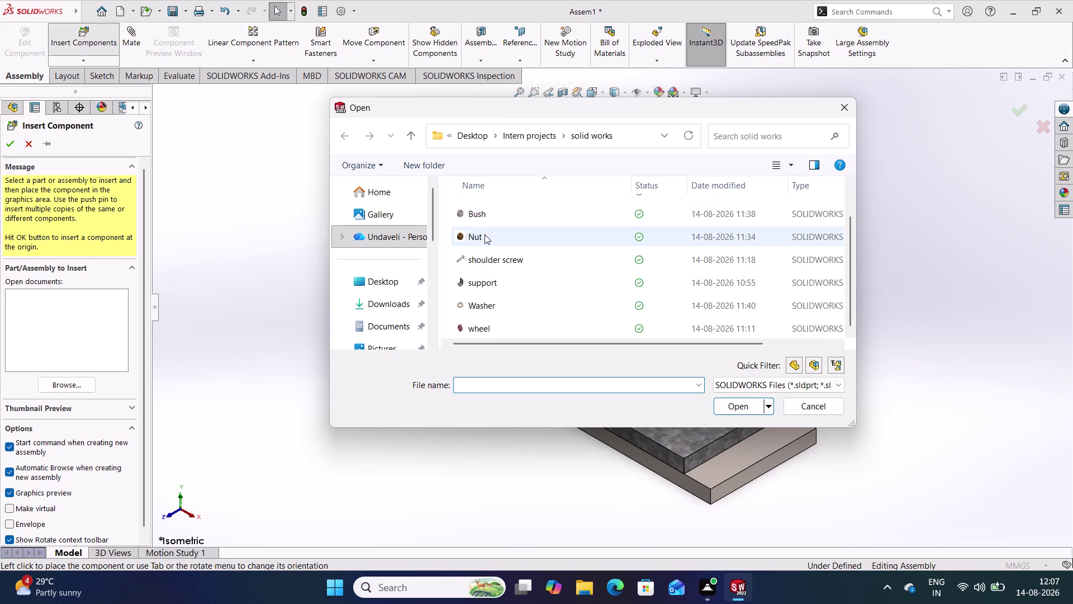
scroll(up, 3)
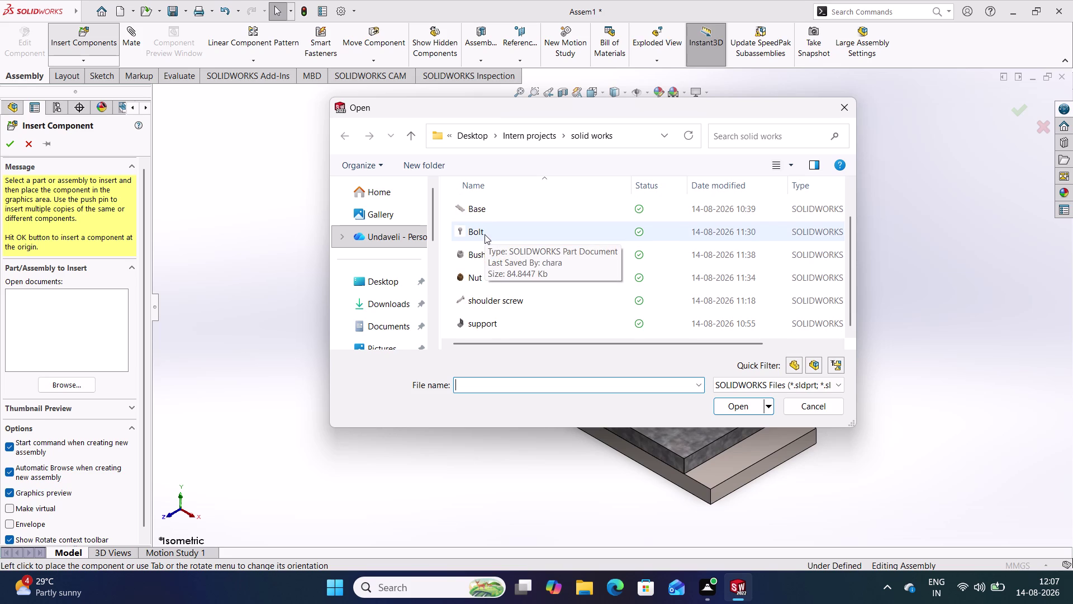
click(475, 275)
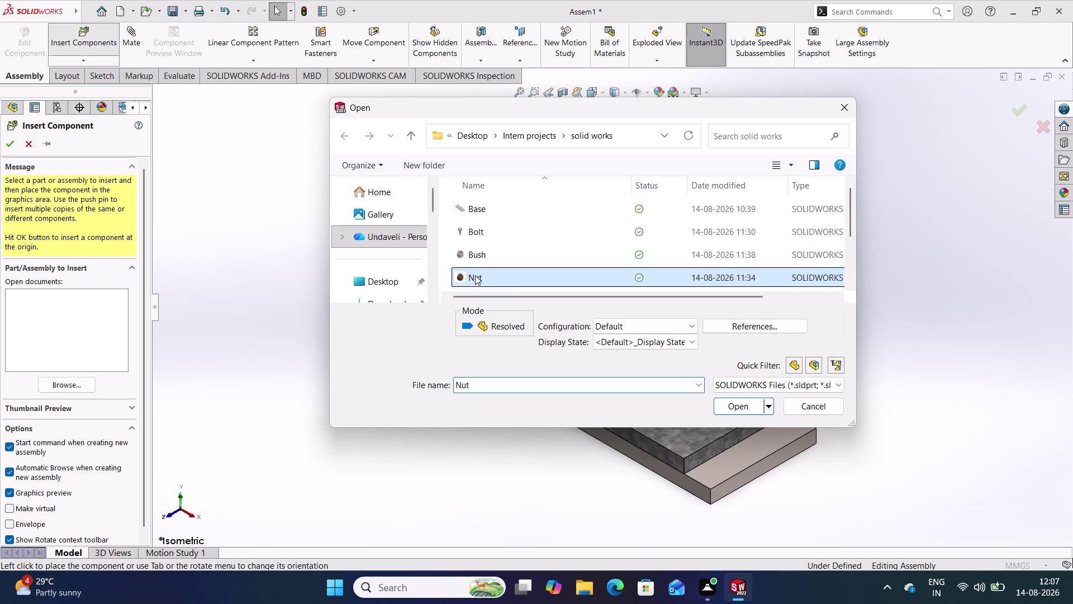
click(741, 410)
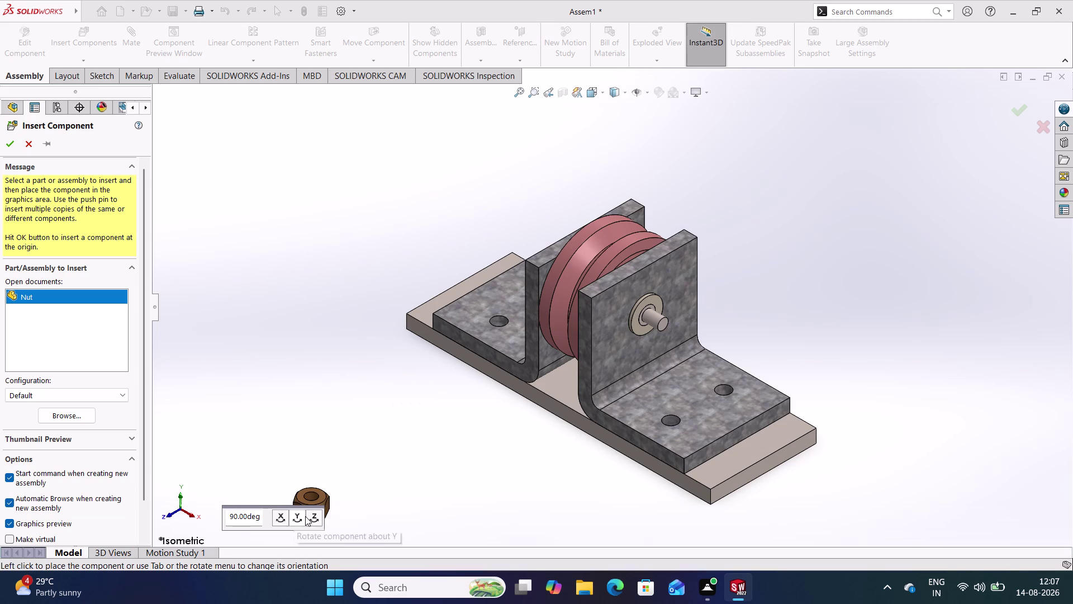
click(314, 514)
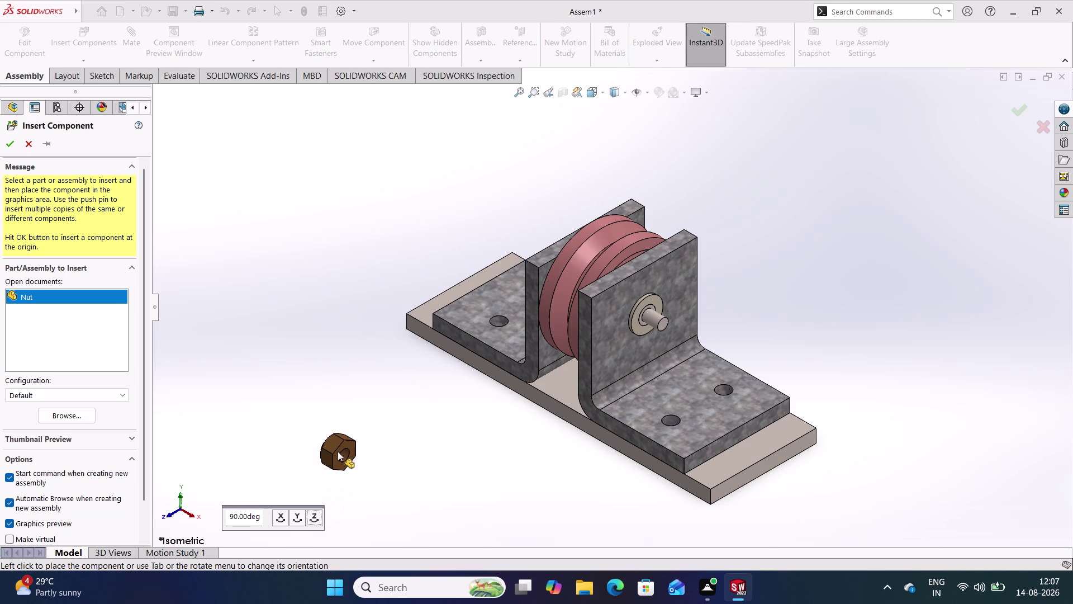
scroll(down, 3)
scroll(down, 3)
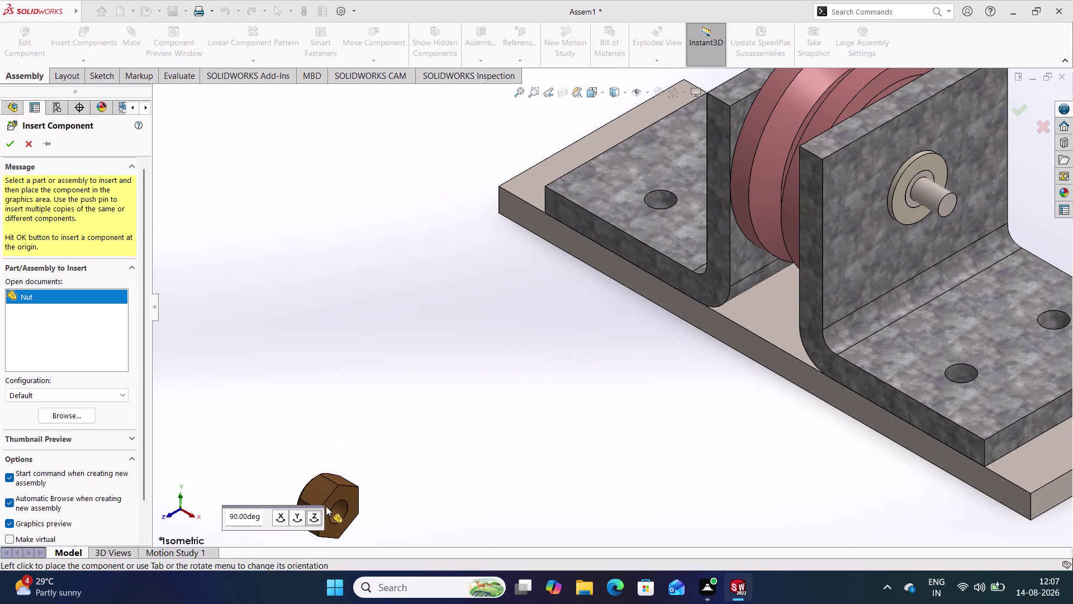
click(295, 517)
click(294, 517)
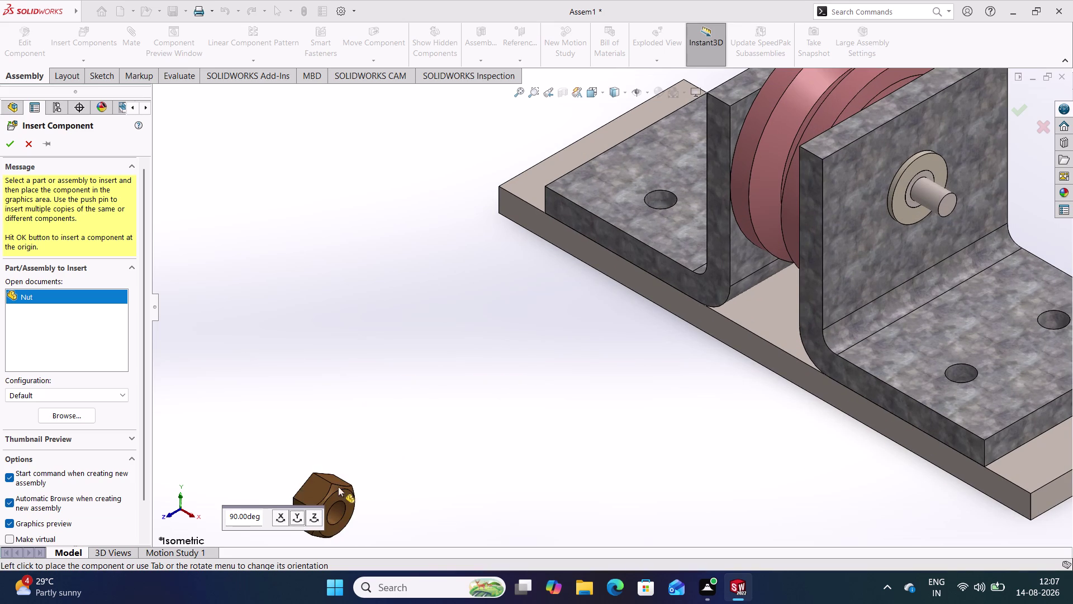
click(424, 405)
Drag the loose nut closer to the pulley support and start the Mate command.
scroll(up, 3)
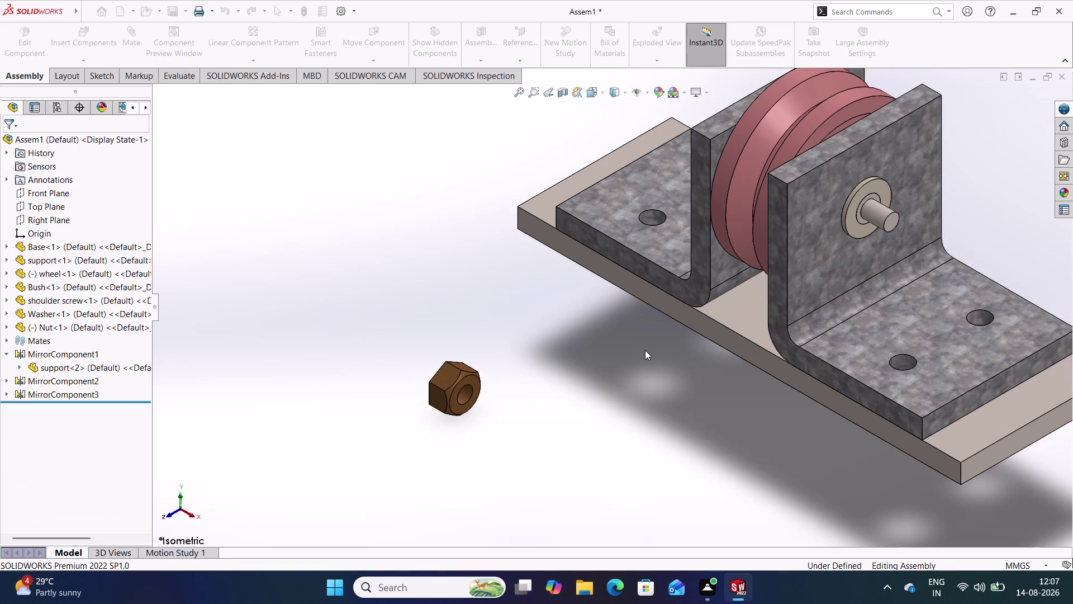
scroll(up, 3)
scroll(up, 3)
scroll(down, 3)
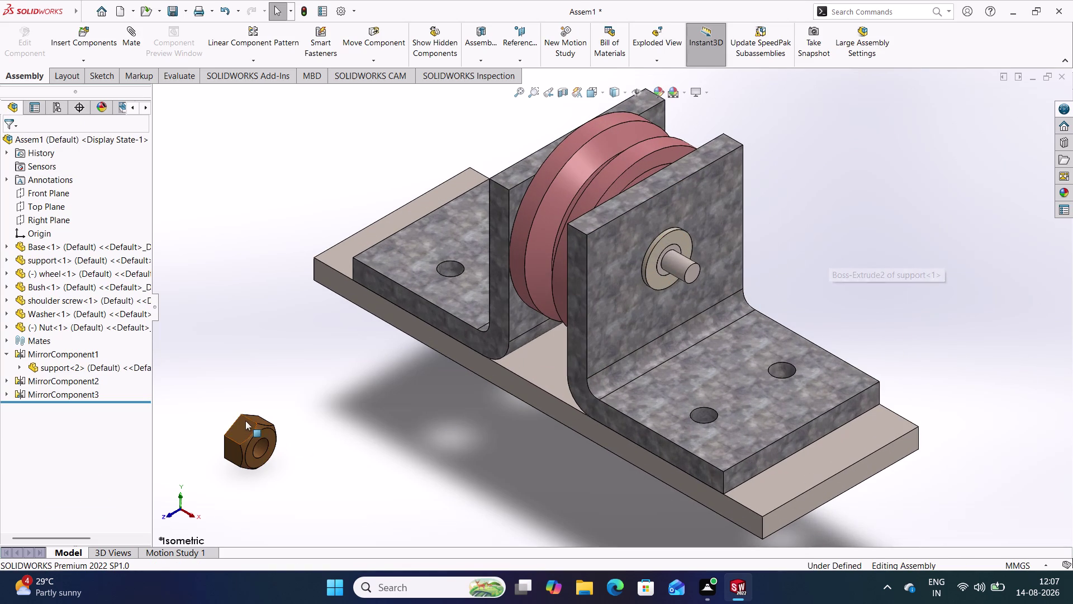
drag(246, 427, 504, 431)
click(847, 287)
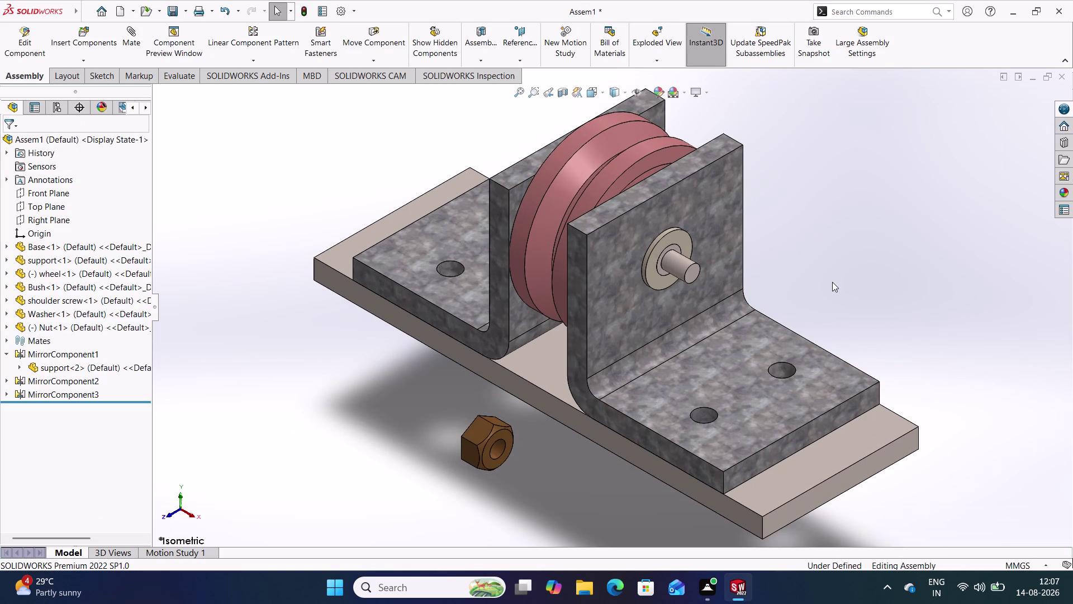
scroll(down, 3)
scroll(up, 3)
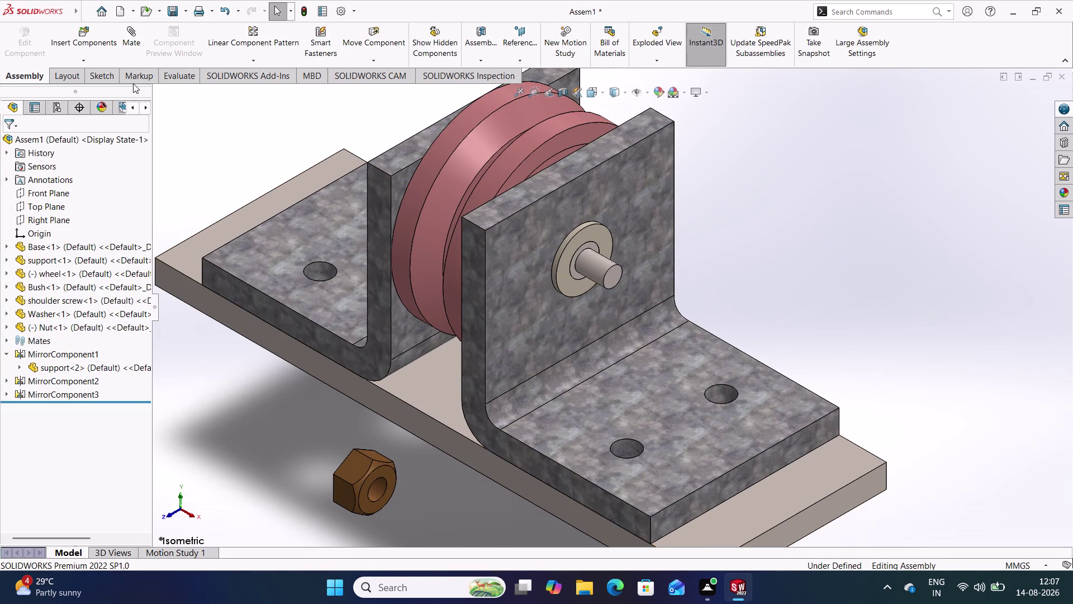
click(140, 43)
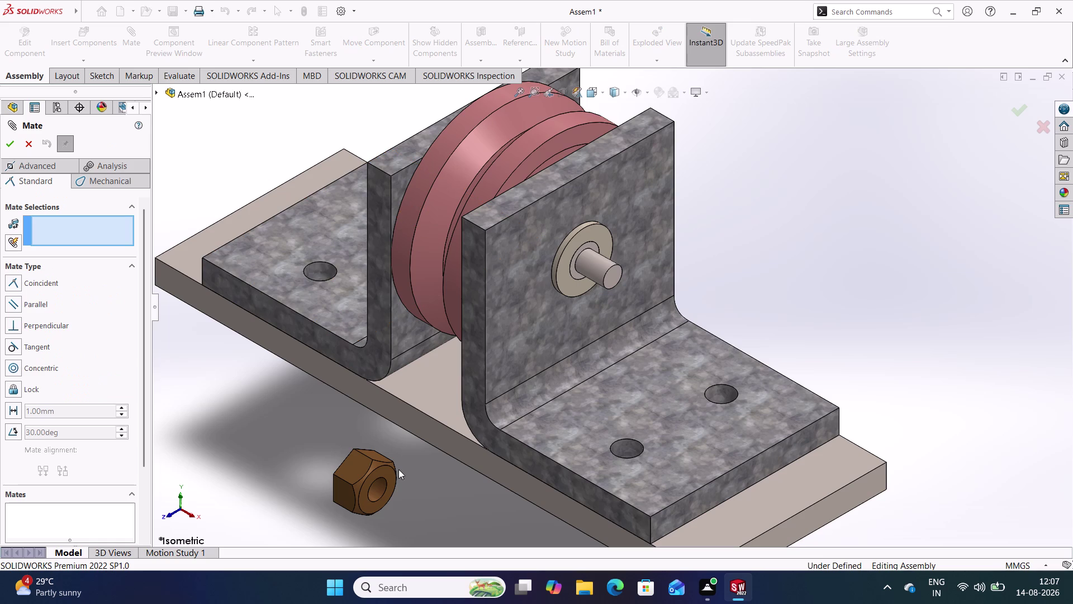
Select the nut's hole face and the shoulder screw face and apply a Concentric mate.
click(380, 489)
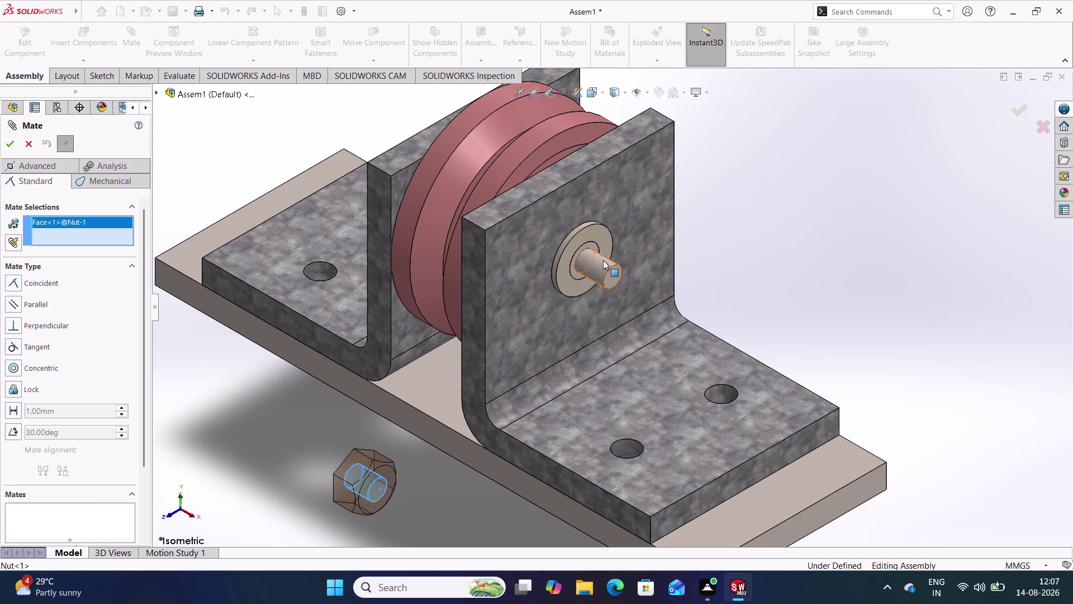
click(602, 262)
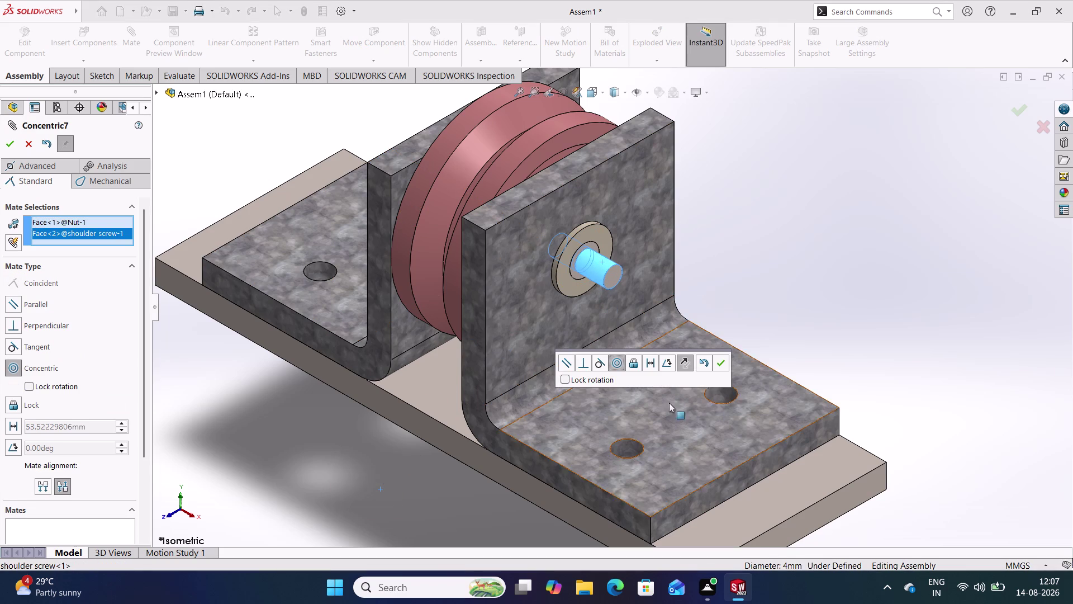
middle_drag(403, 443, 432, 413)
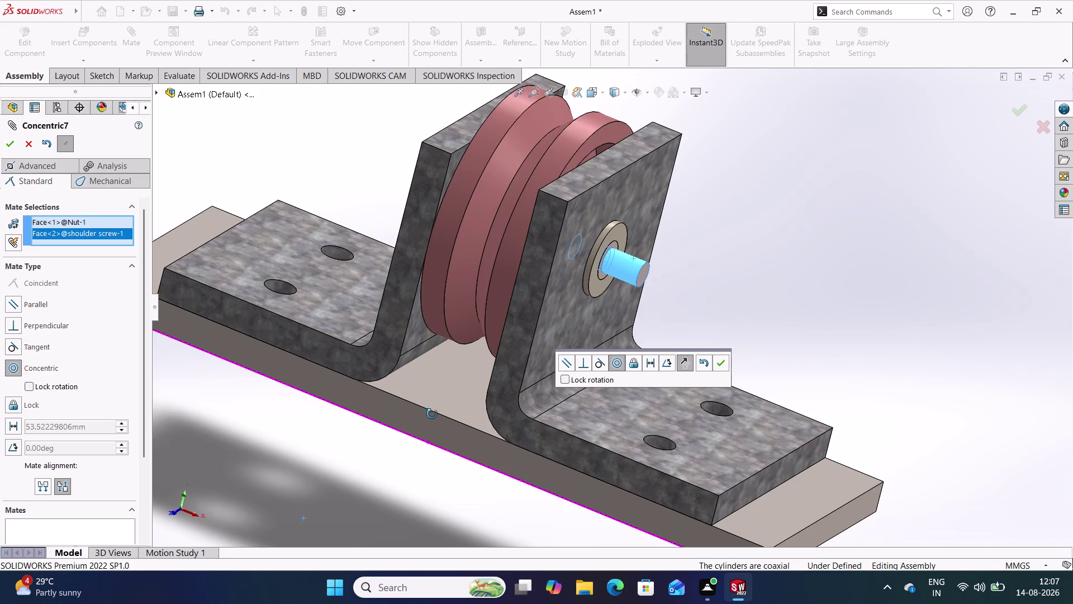
middle_drag(431, 414, 440, 421)
click(717, 362)
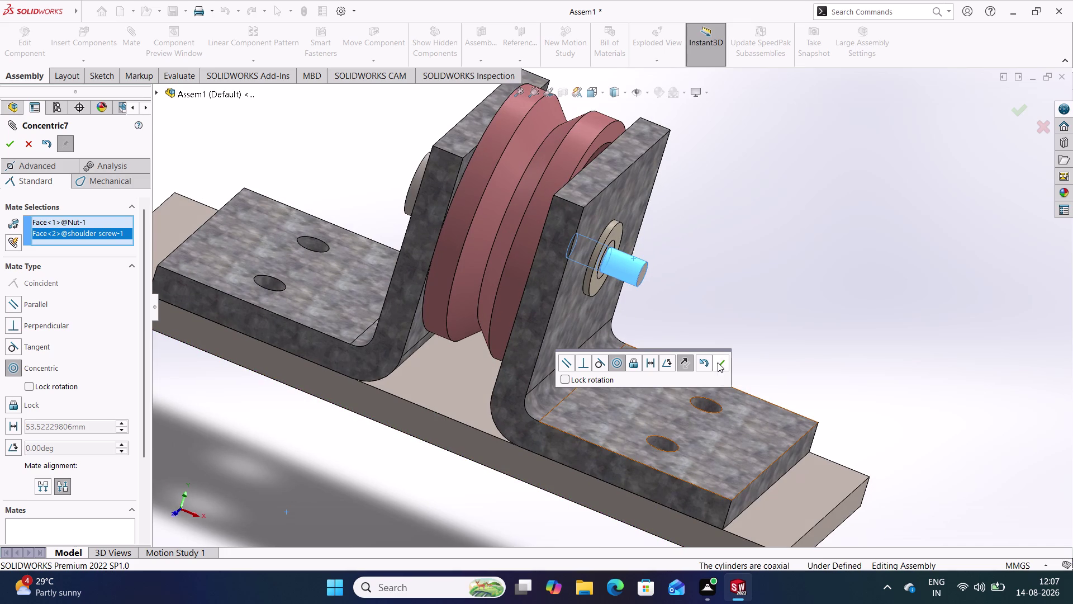
click(709, 299)
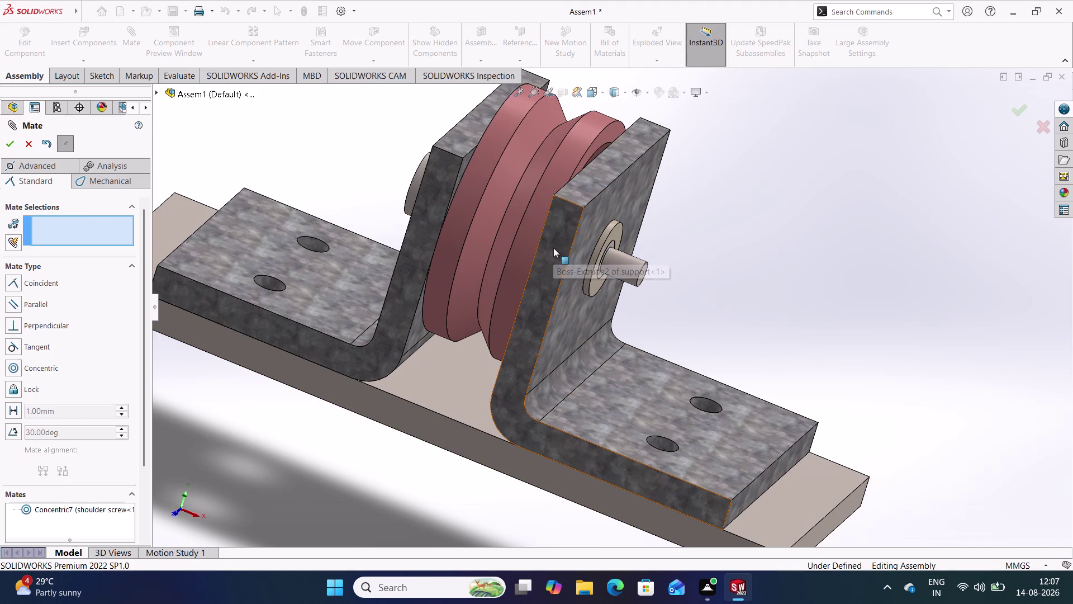
Drag the nut around the model to check its position on the screw.
drag(536, 242, 620, 254)
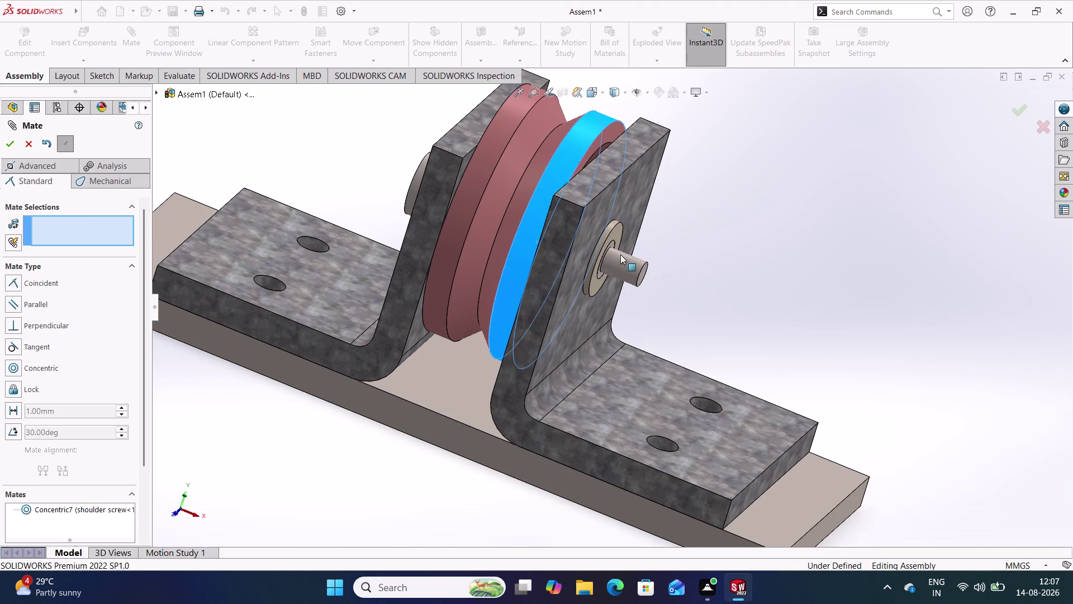
drag(620, 254, 715, 286)
click(714, 286)
drag(588, 254, 689, 289)
click(689, 289)
drag(641, 272, 738, 313)
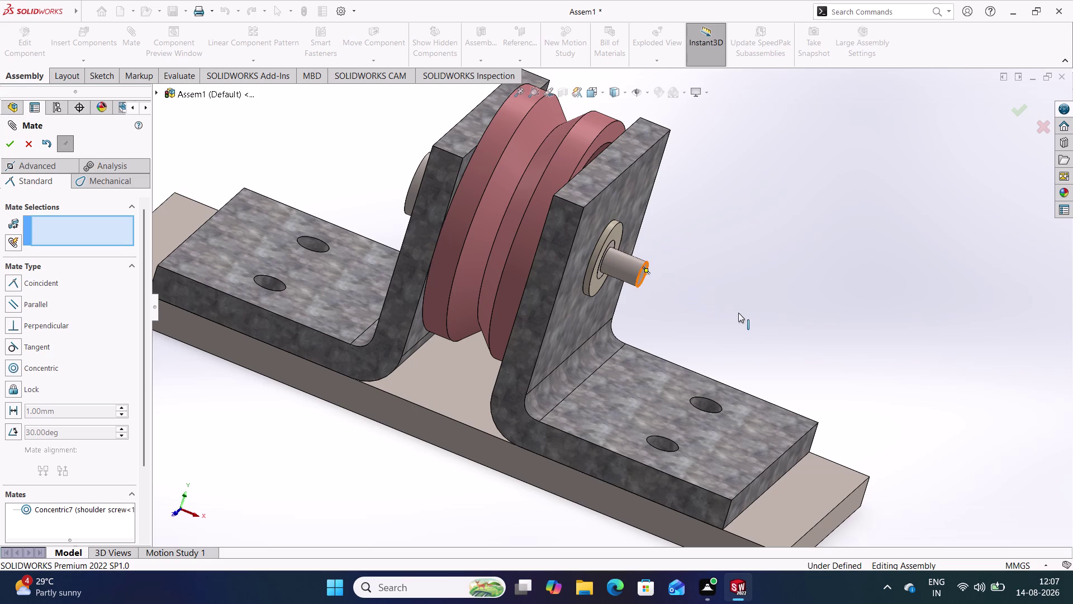
click(738, 313)
middle_drag(738, 312, 703, 282)
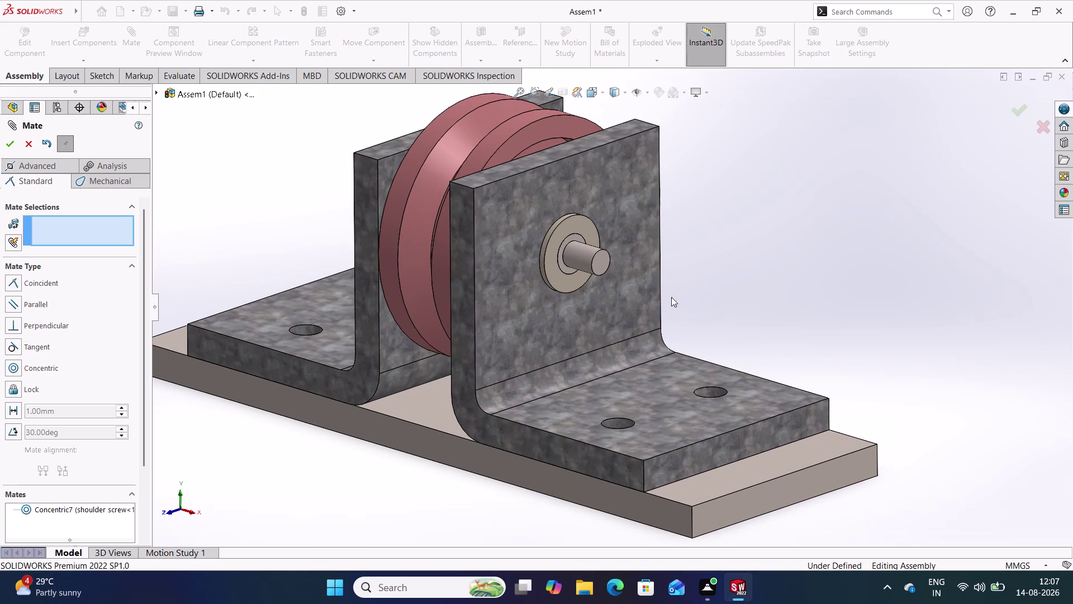
drag(572, 257, 675, 302)
click(706, 292)
Undo the mate, move the nut to the screw end, and reapply Concentric.
key(ctrl+z)
click(298, 400)
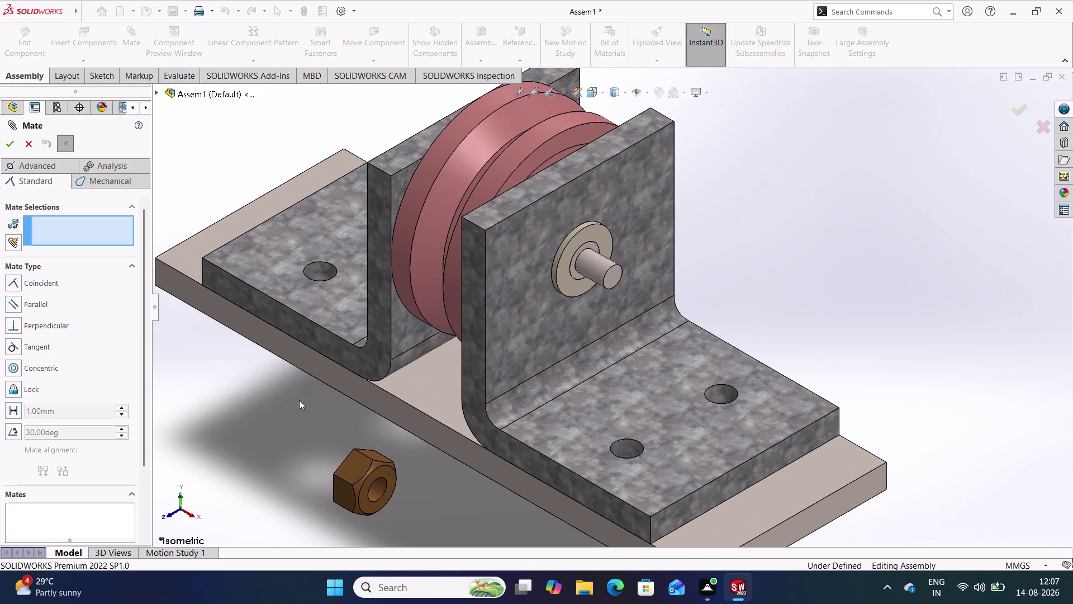
middle_drag(300, 413, 379, 411)
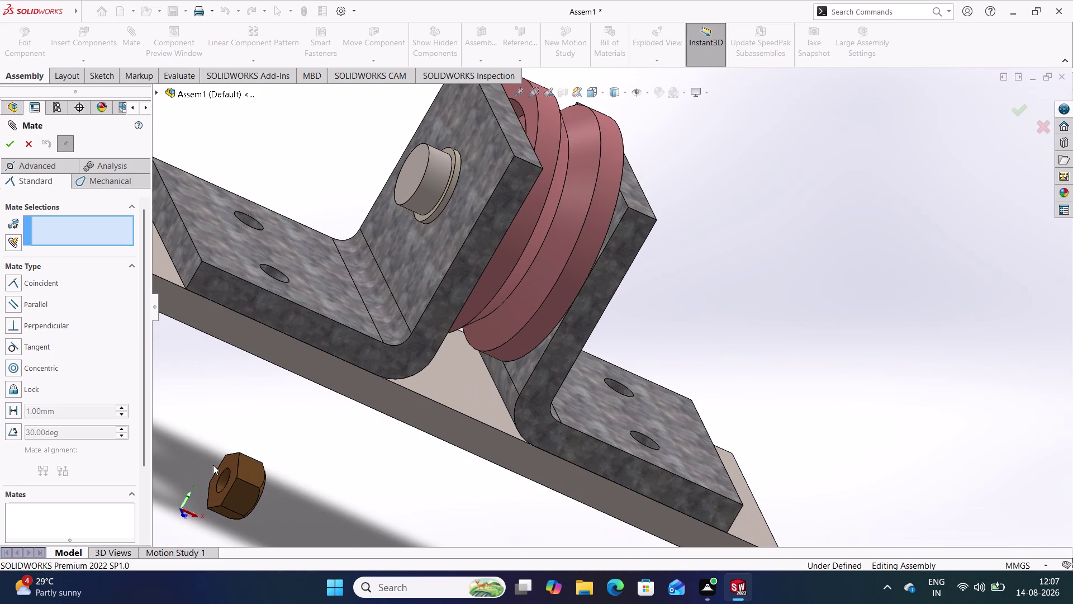
drag(255, 472, 778, 257)
click(830, 342)
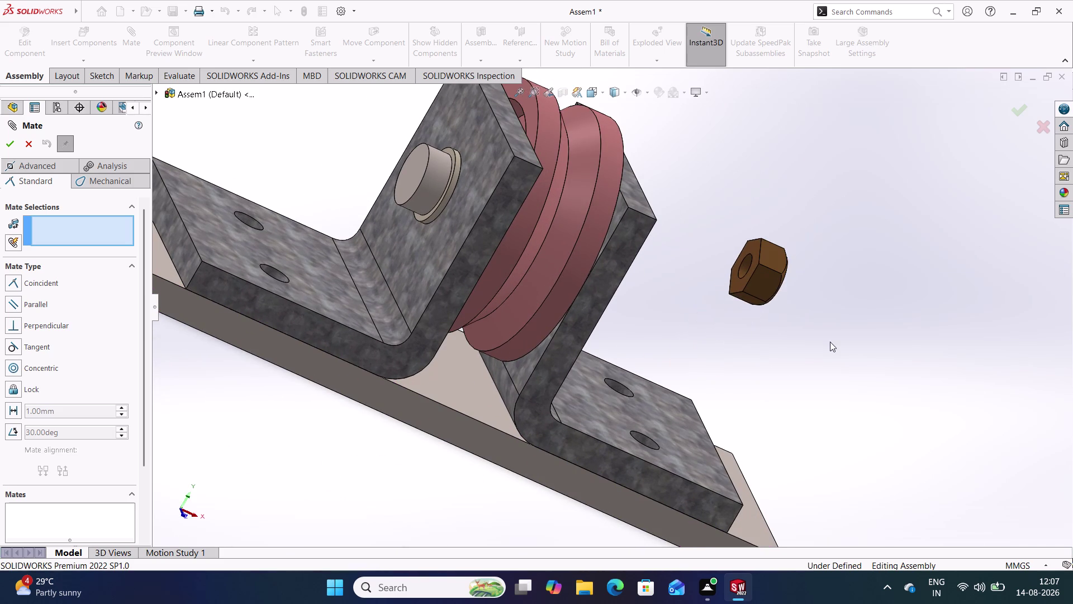
middle_drag(828, 350, 752, 339)
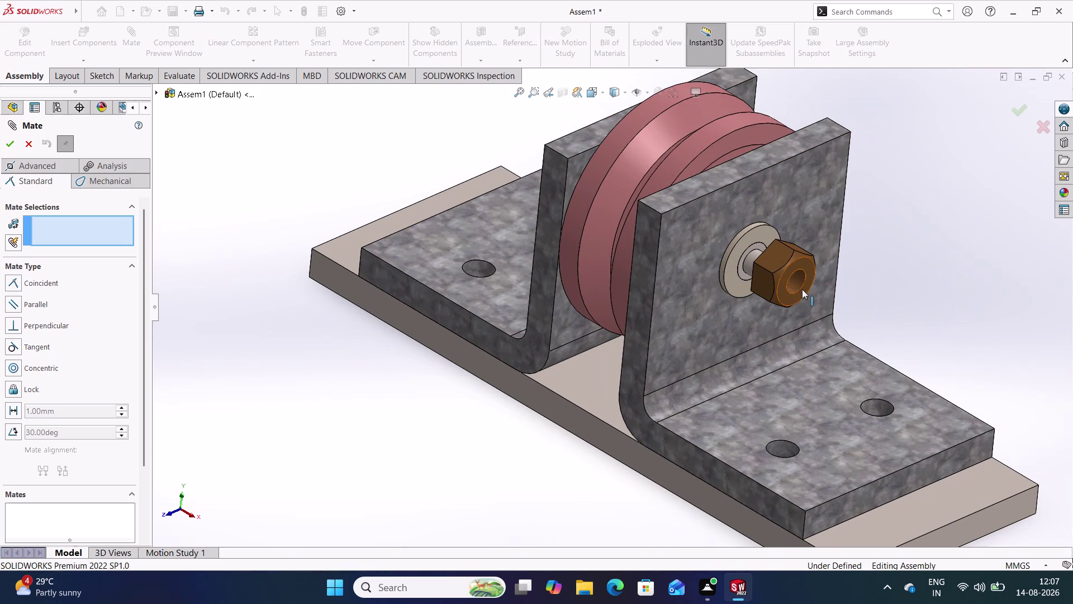
click(797, 282)
middle_drag(754, 347, 770, 350)
click(786, 274)
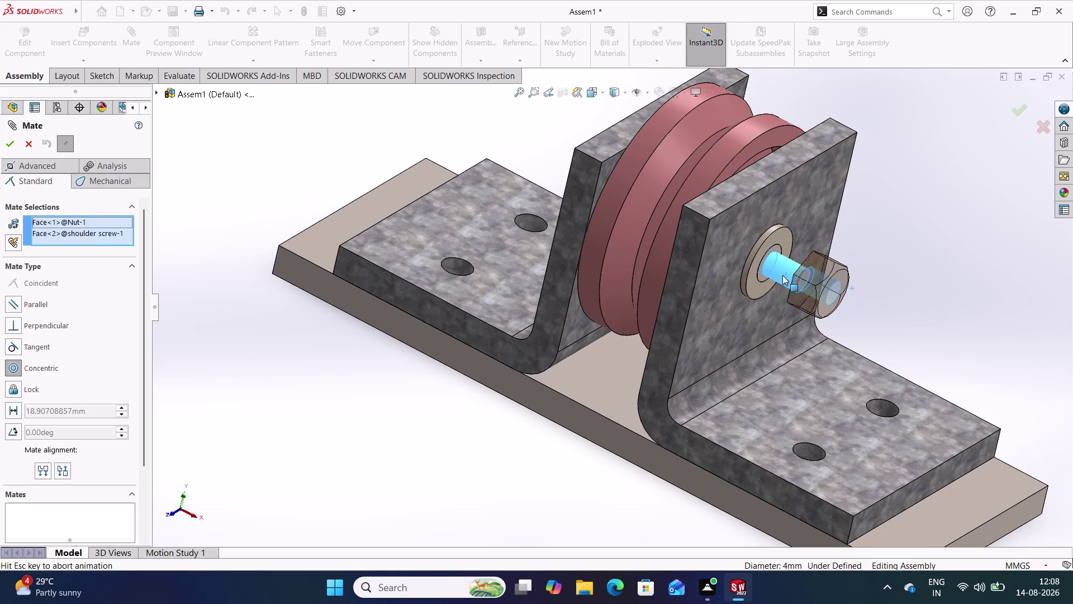
click(951, 247)
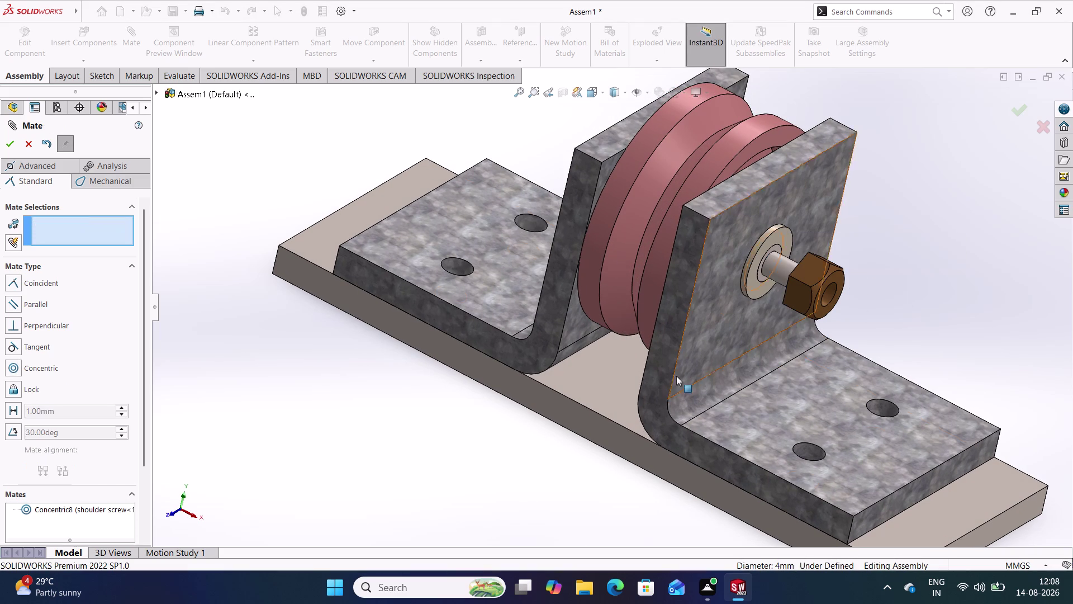
Pick a base plate face, then clear the selections and look around the model.
click(602, 401)
middle_drag(577, 410, 622, 417)
click(517, 448)
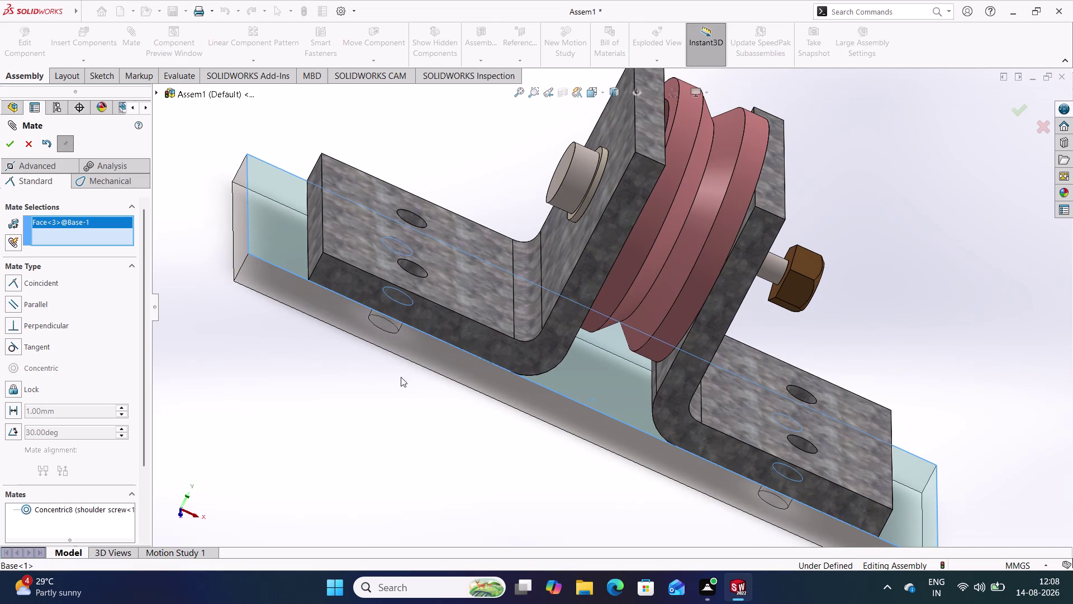
right_click(59, 219)
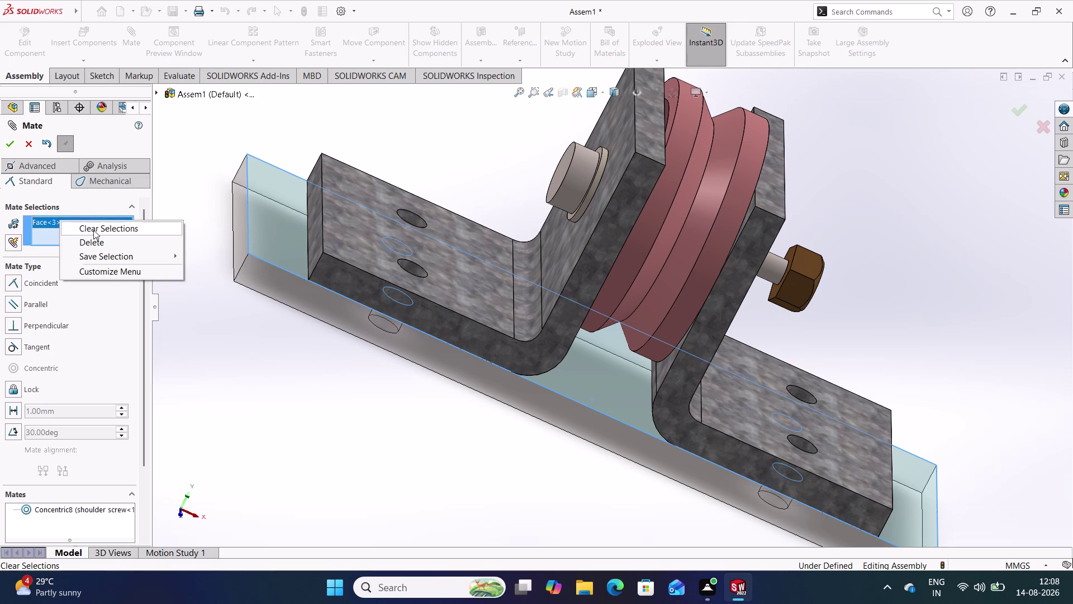
click(98, 242)
click(390, 400)
middle_drag(395, 405, 350, 395)
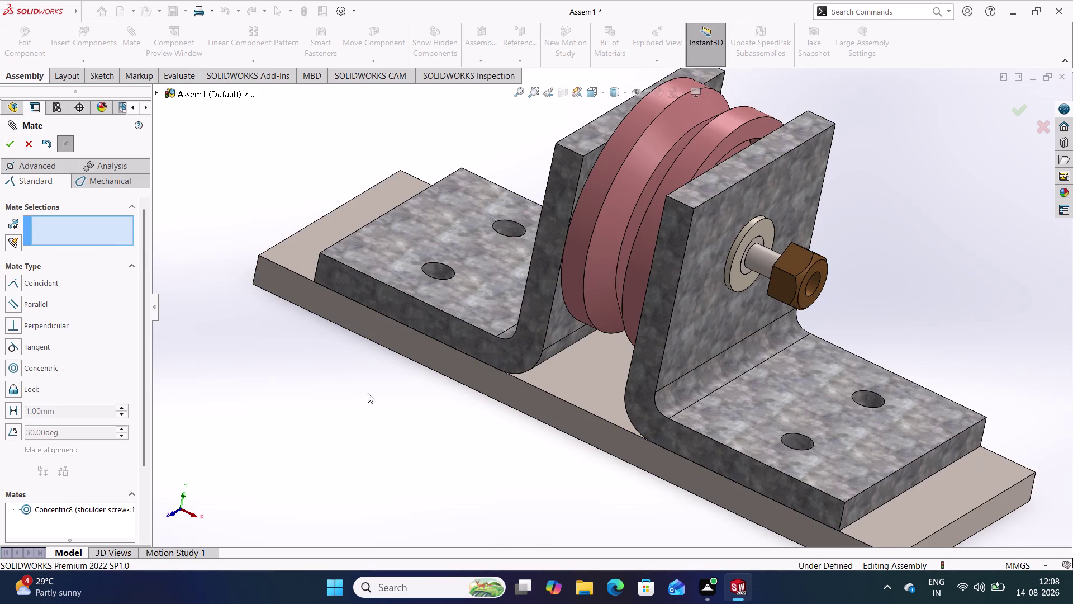
middle_drag(585, 492, 634, 520)
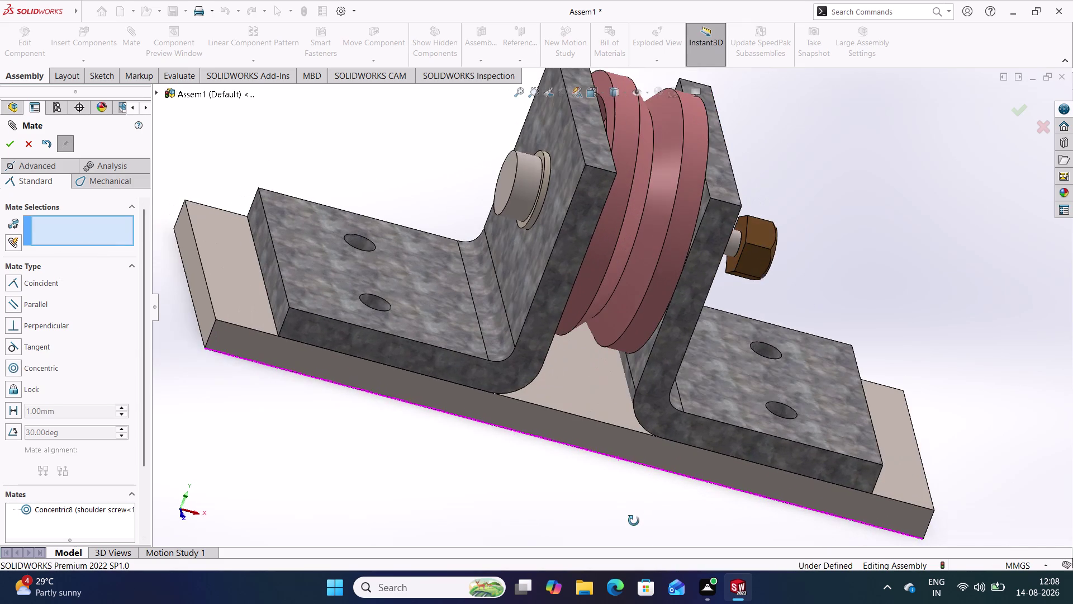
middle_drag(634, 521, 633, 521)
drag(769, 235, 926, 243)
middle_drag(851, 200, 788, 227)
click(740, 203)
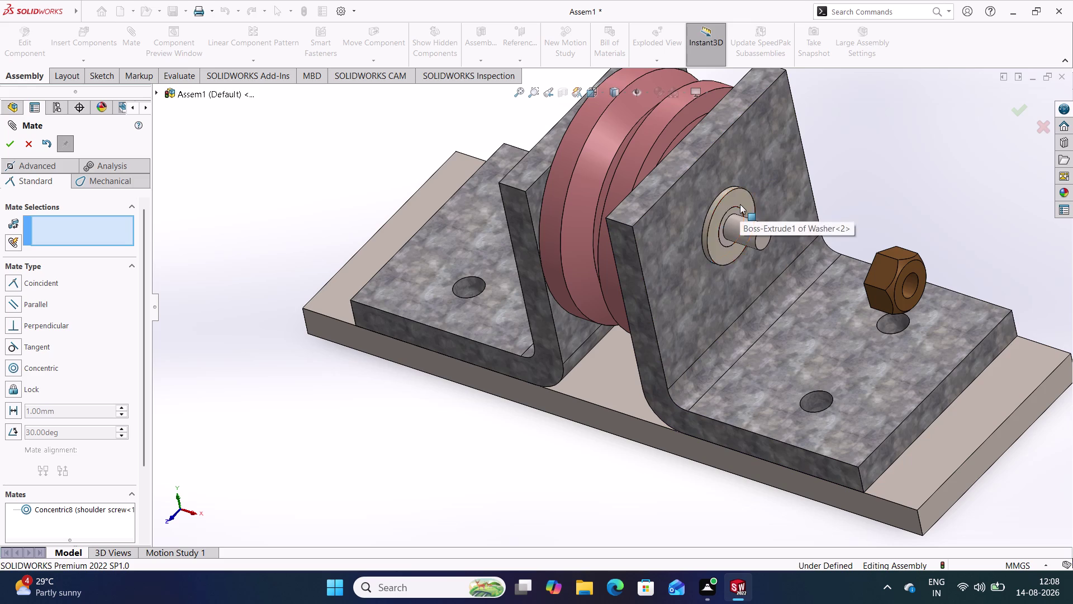
Mate the nut's flat face coincident with the washer face.
middle_drag(827, 197, 890, 191)
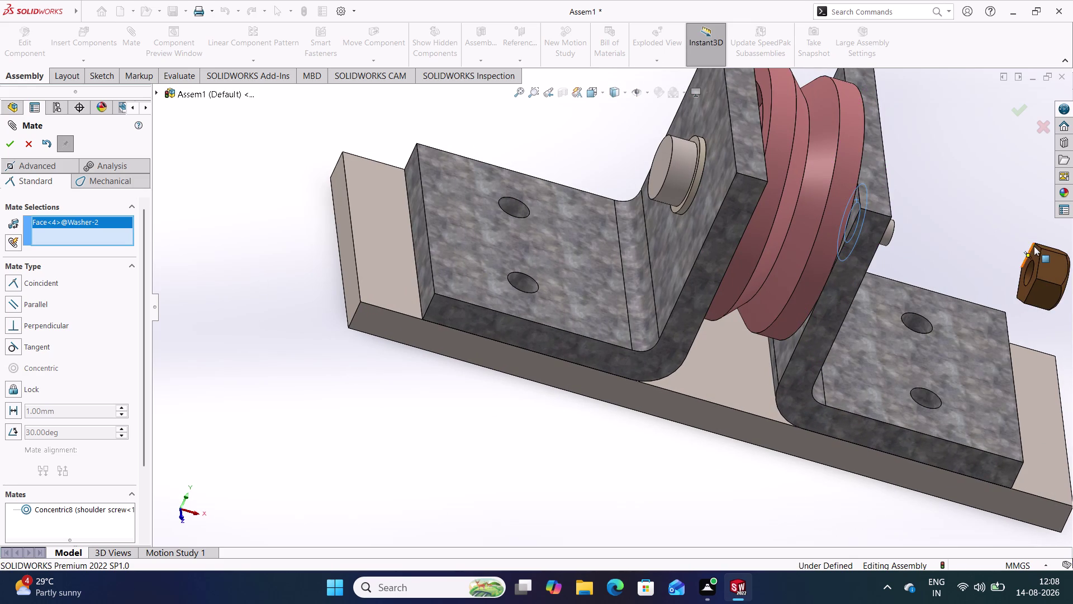
click(1033, 249)
middle_drag(978, 193, 910, 193)
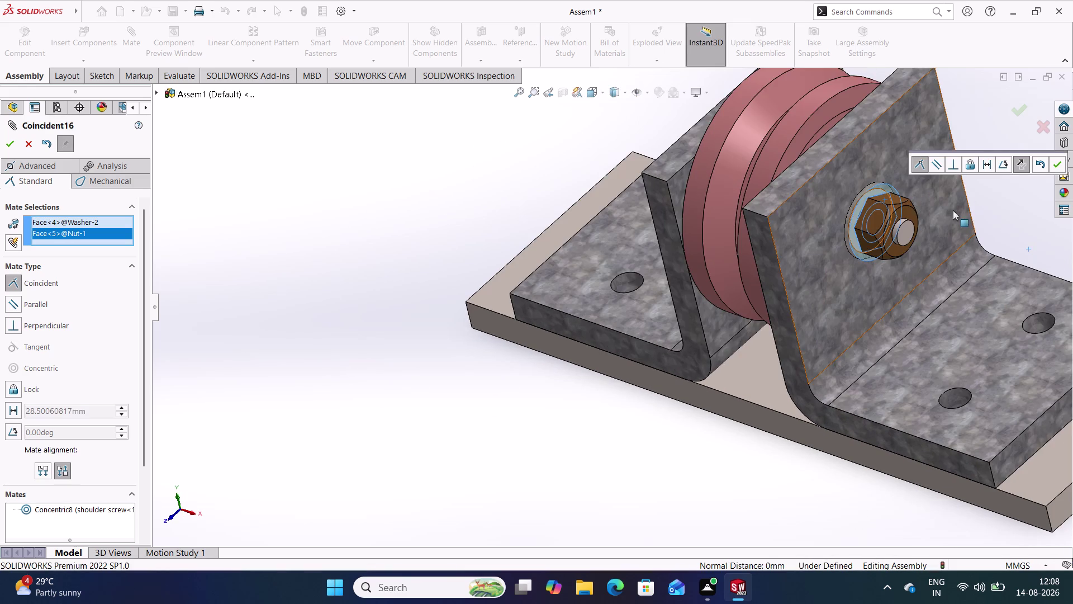
middle_drag(970, 210, 996, 199)
scroll(up, 3)
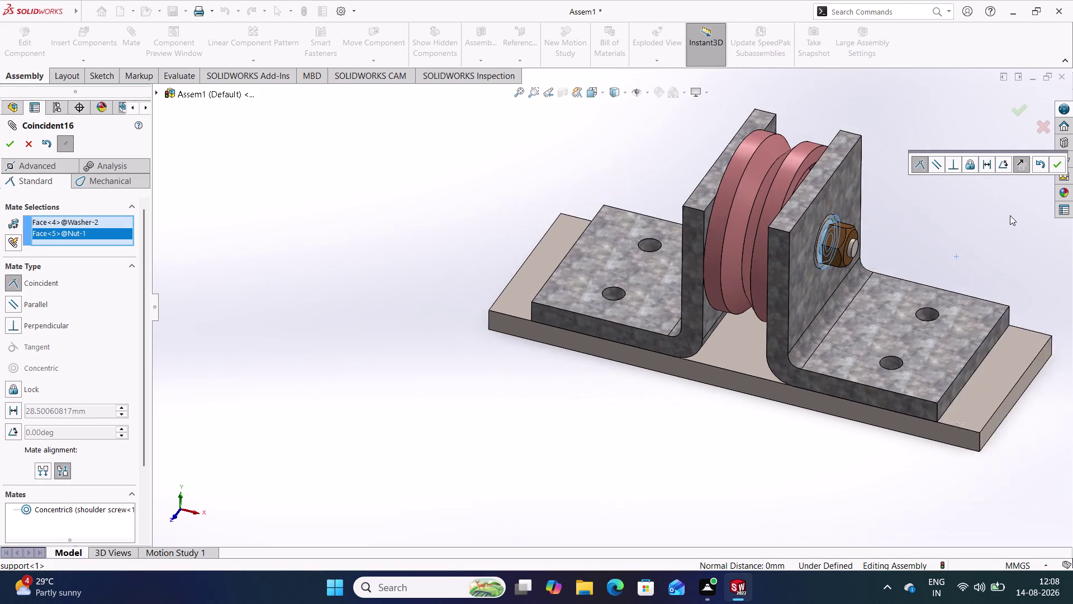
scroll(up, 3)
middle_drag(897, 211, 904, 244)
scroll(down, 3)
scroll(down, 3)
middle_drag(750, 252, 750, 252)
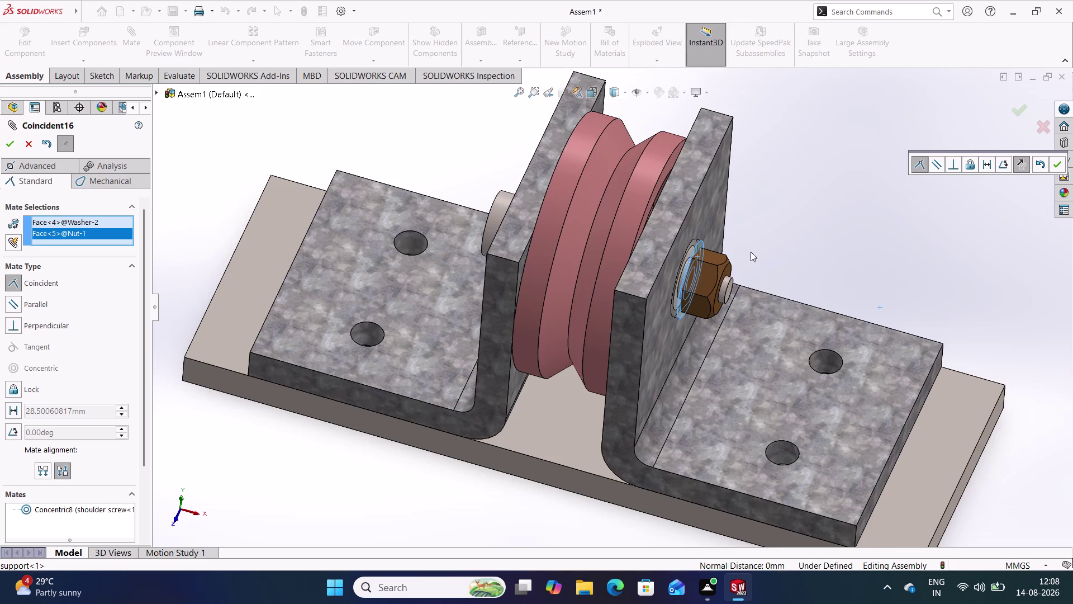
middle_drag(750, 251, 758, 226)
click(1054, 163)
Spin the nut around the screw axis and view the support from the front.
click(913, 206)
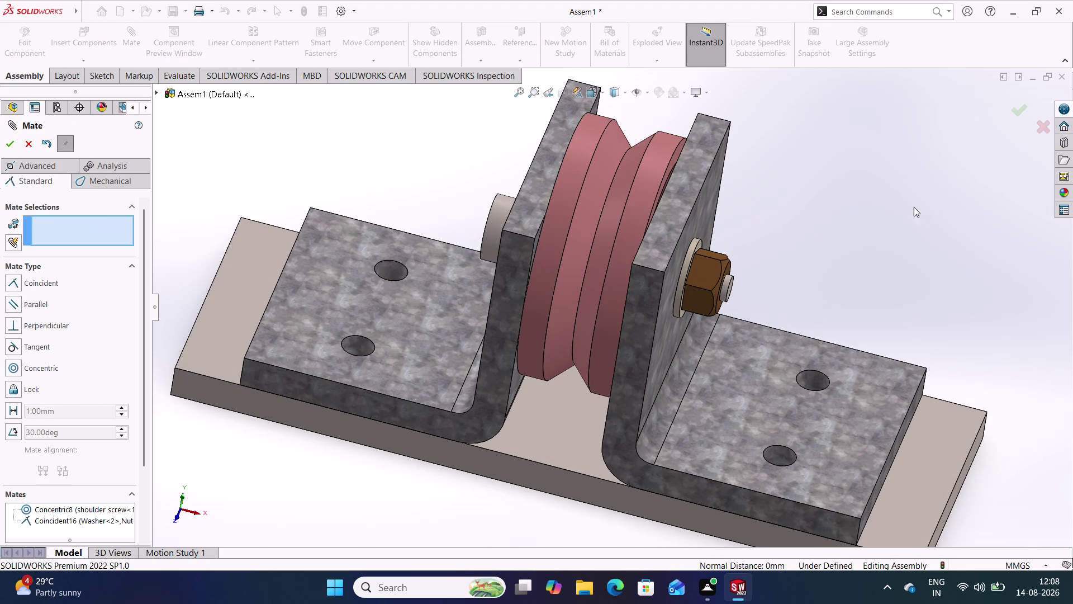
middle_drag(841, 216, 791, 236)
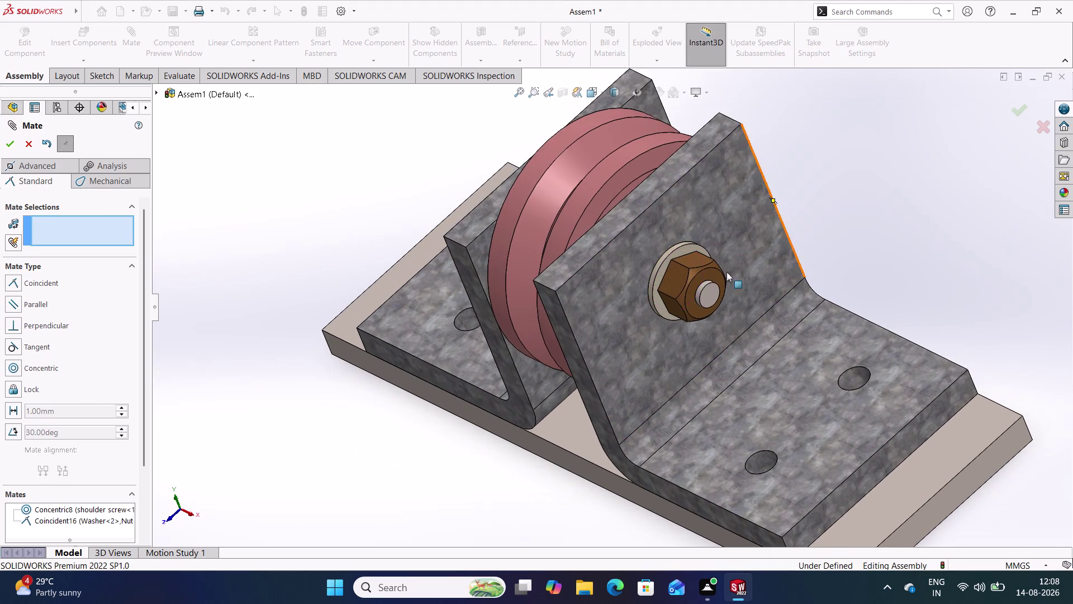
drag(676, 278, 733, 294)
click(838, 211)
drag(686, 264, 686, 268)
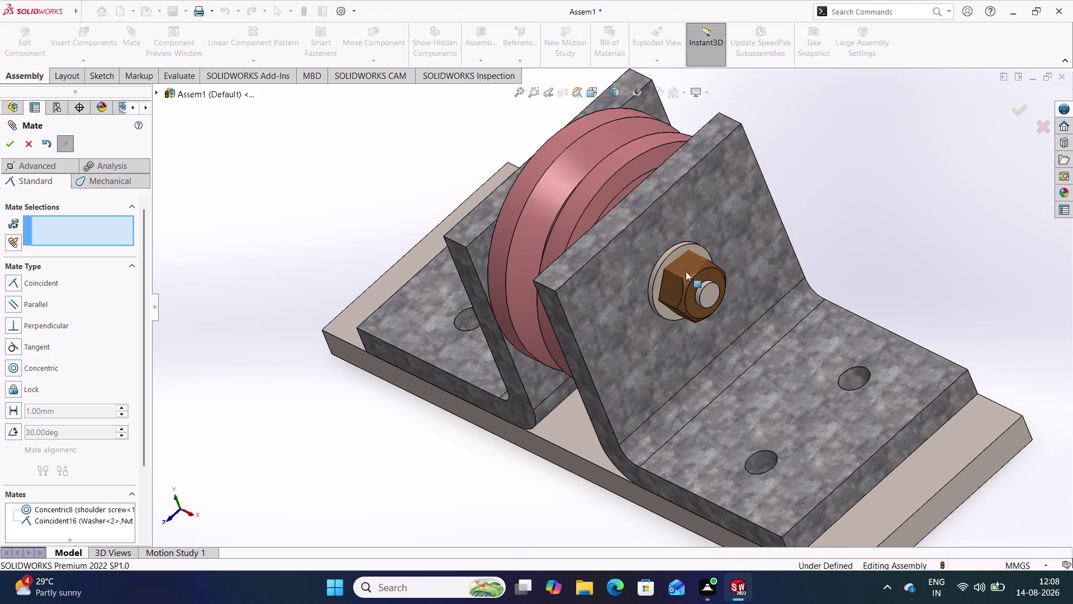
drag(686, 268, 716, 242)
click(861, 216)
middle_drag(457, 222, 469, 199)
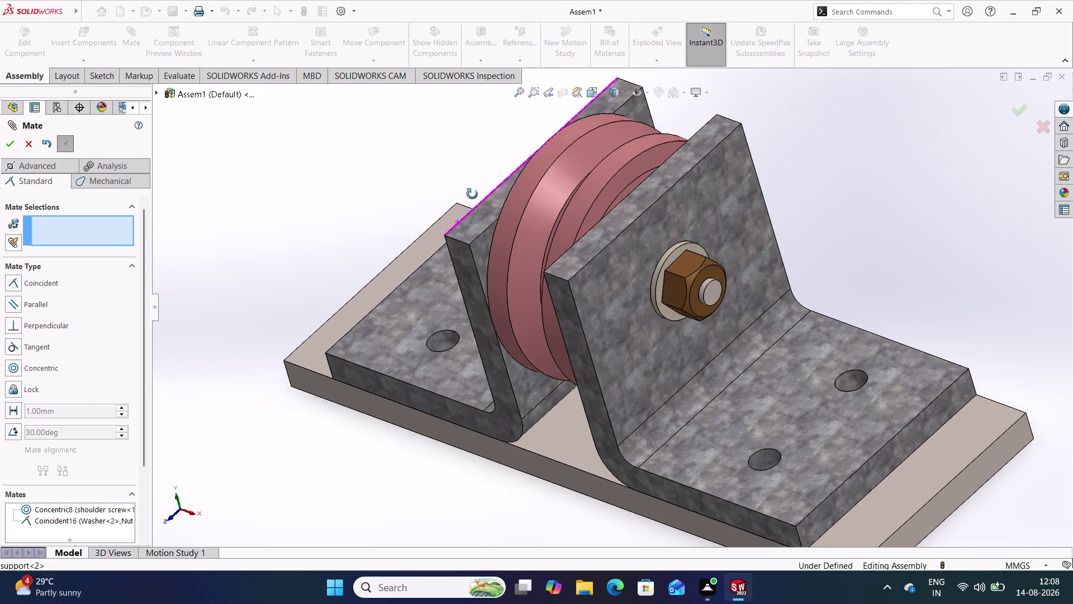
middle_drag(470, 198, 495, 174)
scroll(down, 3)
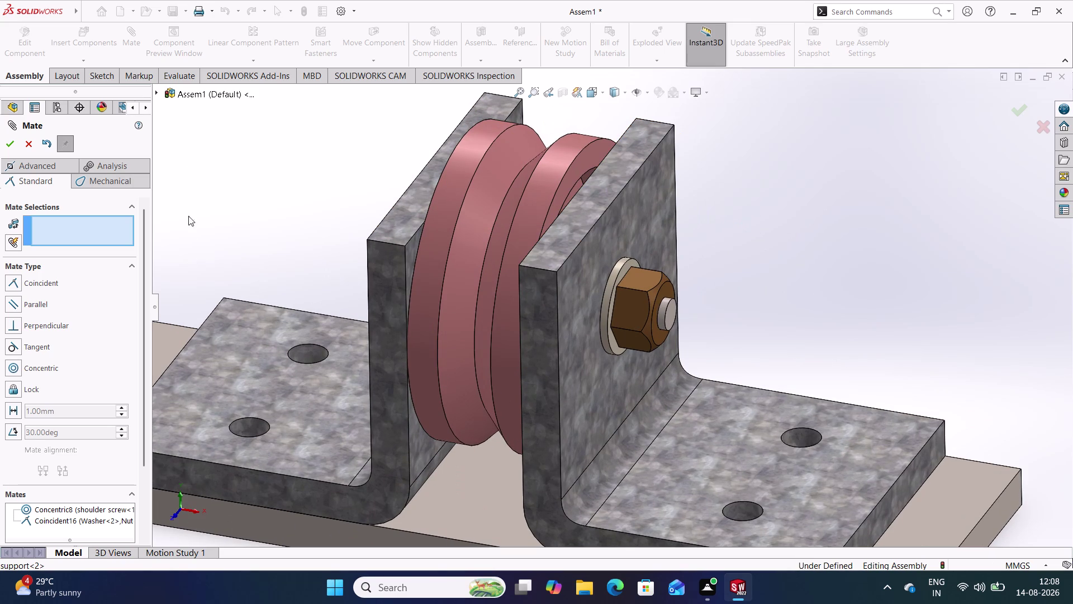
Mate the Nut Front Plane coincident with the assembly Front Plane.
click(152, 90)
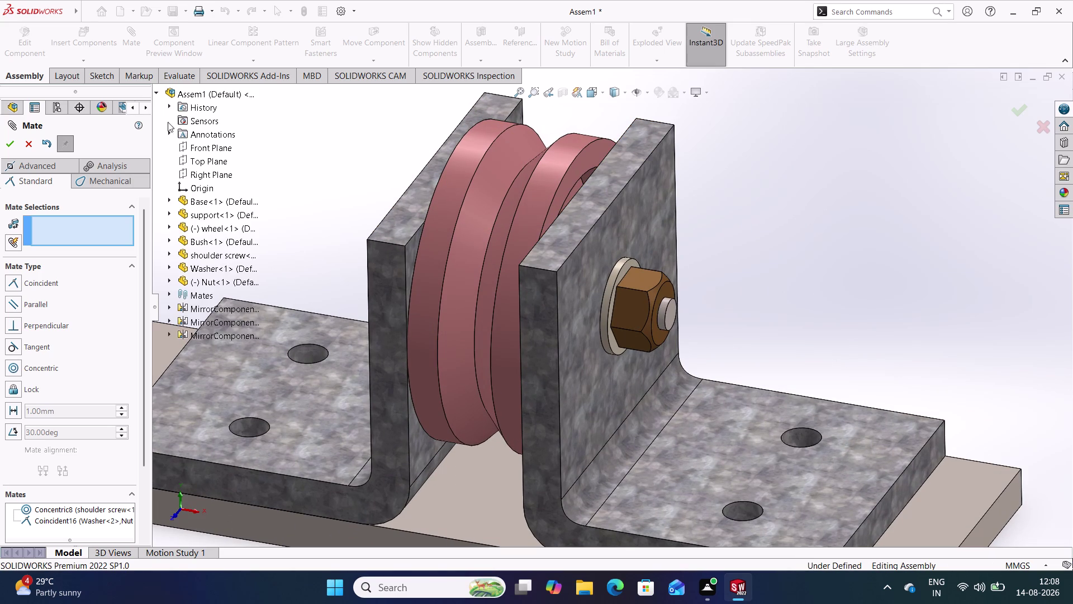
click(168, 278)
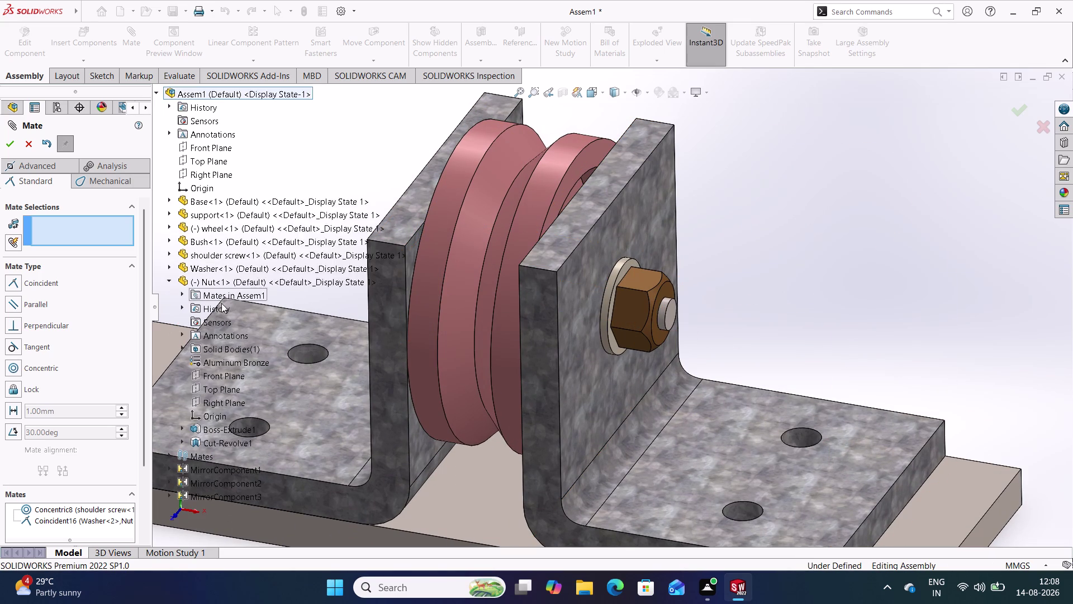
click(222, 377)
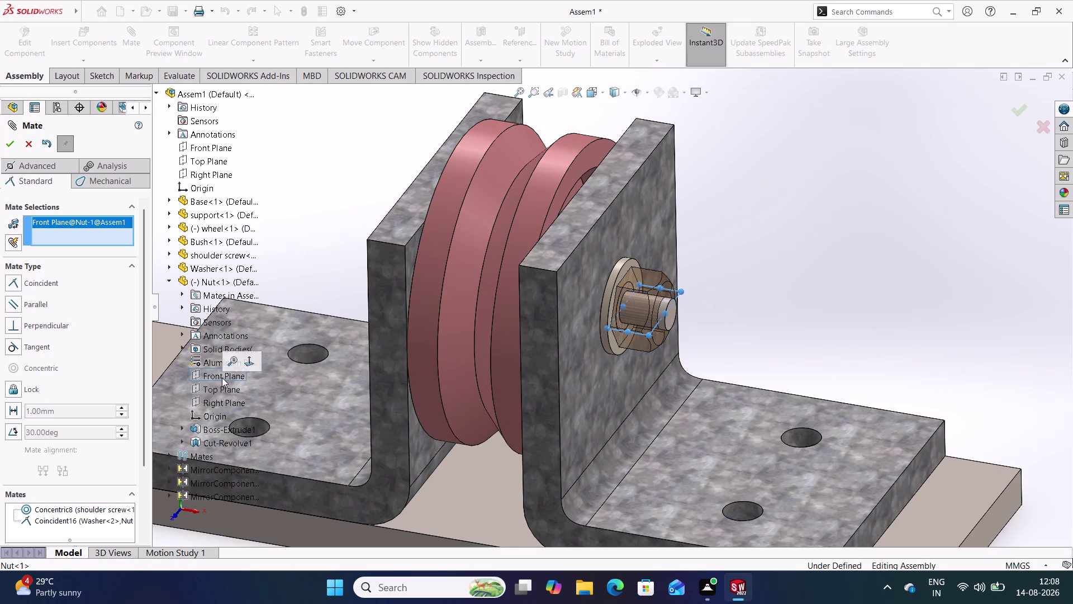
click(214, 147)
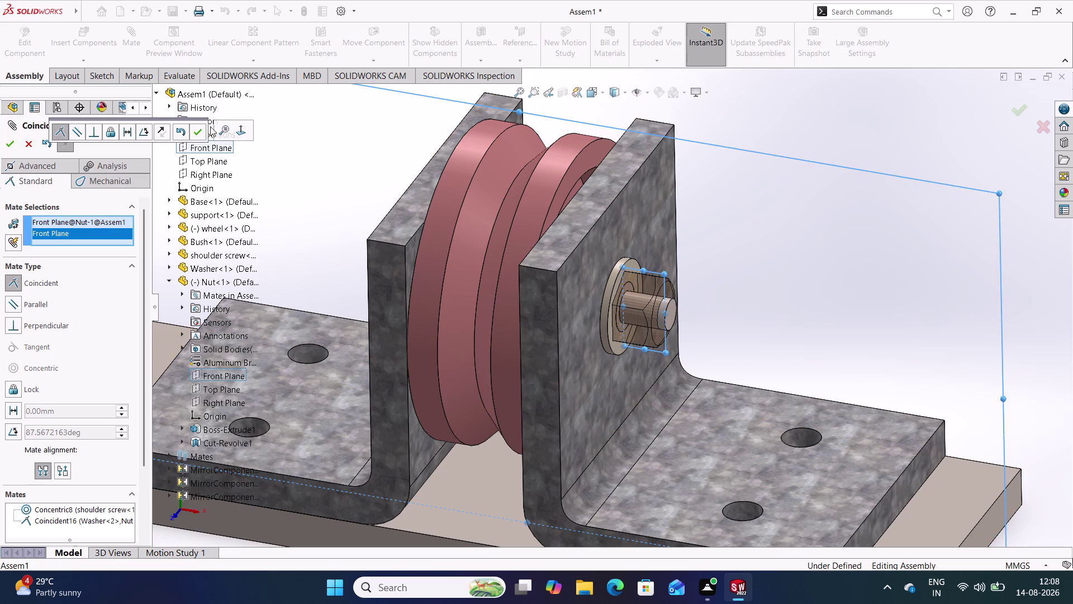
click(199, 133)
click(197, 131)
Inspect the fully constrained nut and close the Mate tool.
click(837, 264)
middle_drag(830, 281, 761, 298)
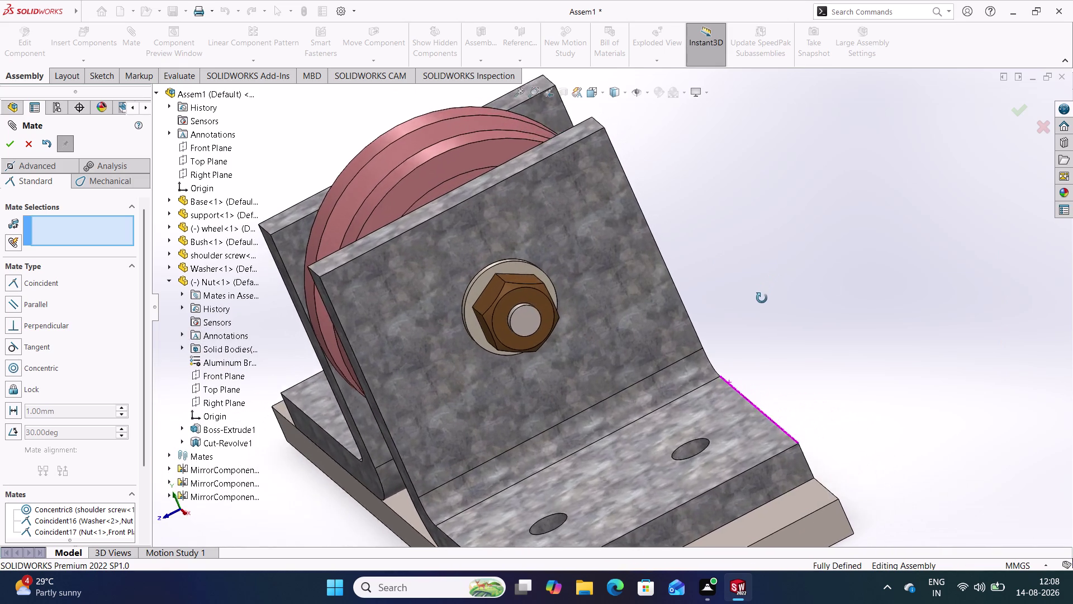
middle_drag(761, 298, 757, 254)
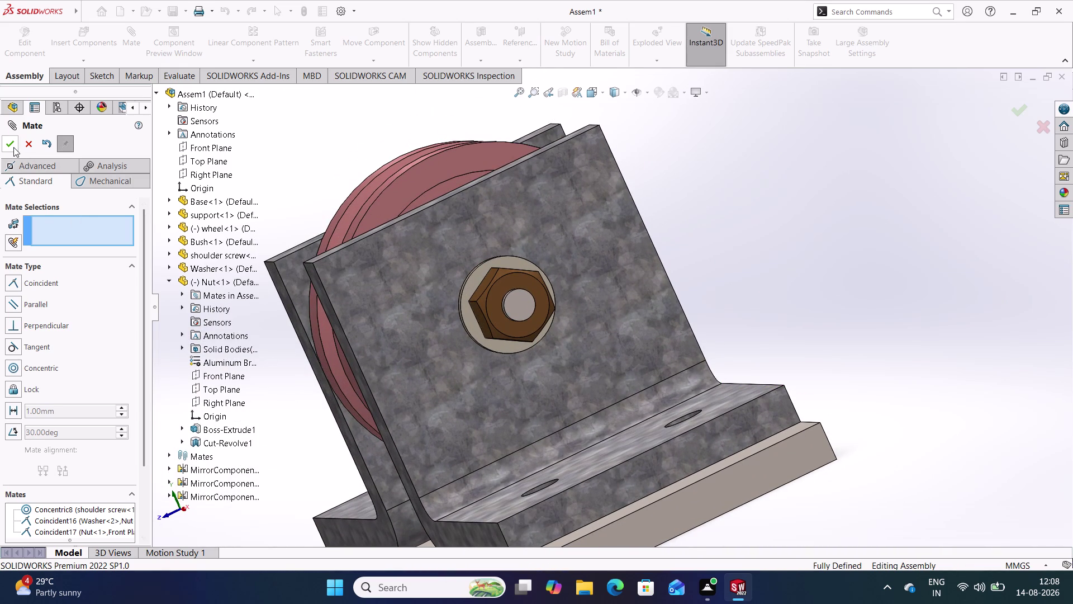
click(13, 145)
click(201, 164)
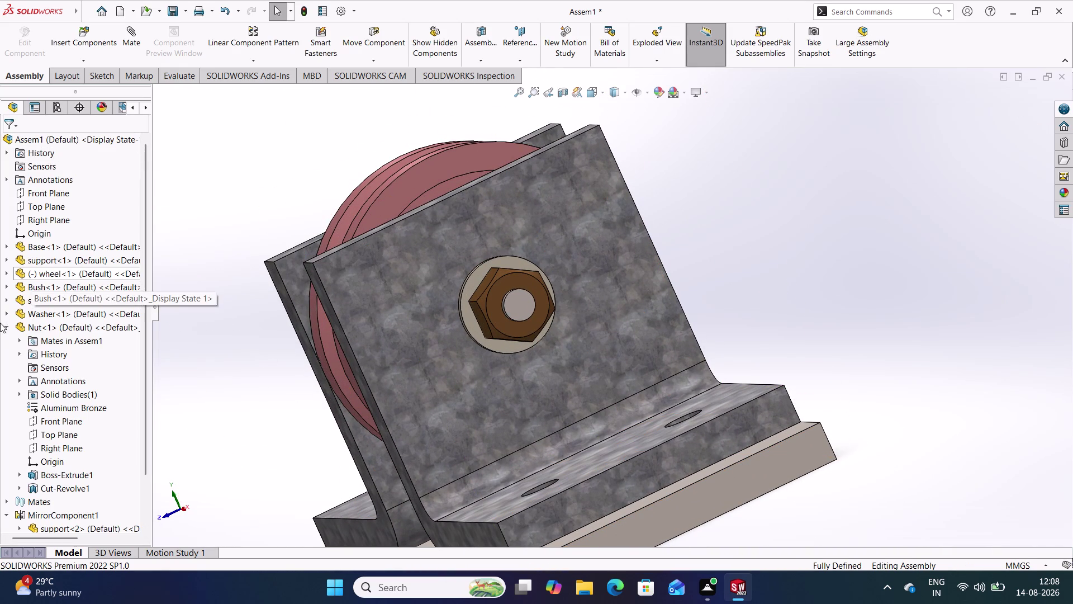
click(5, 323)
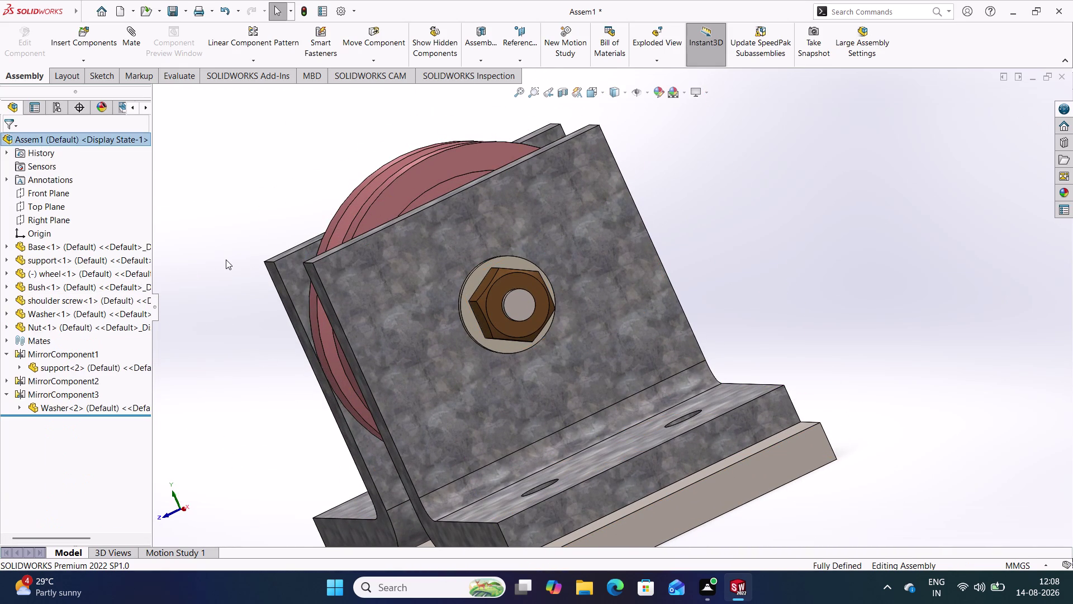
key(ctrl+7)
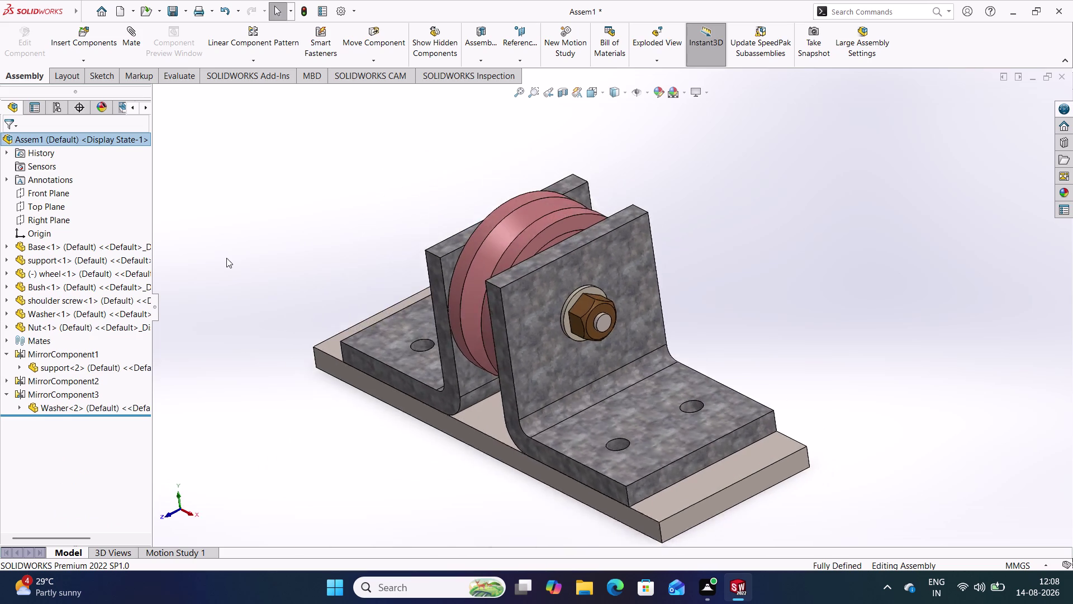
middle_drag(408, 394, 495, 389)
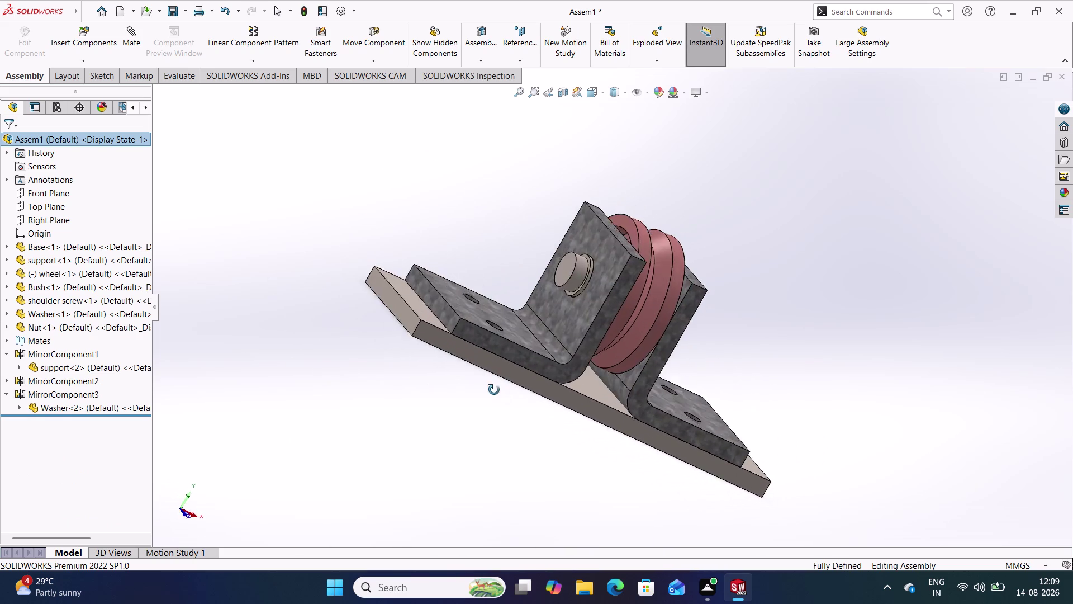
middle_drag(495, 388, 402, 379)
scroll(down, 3)
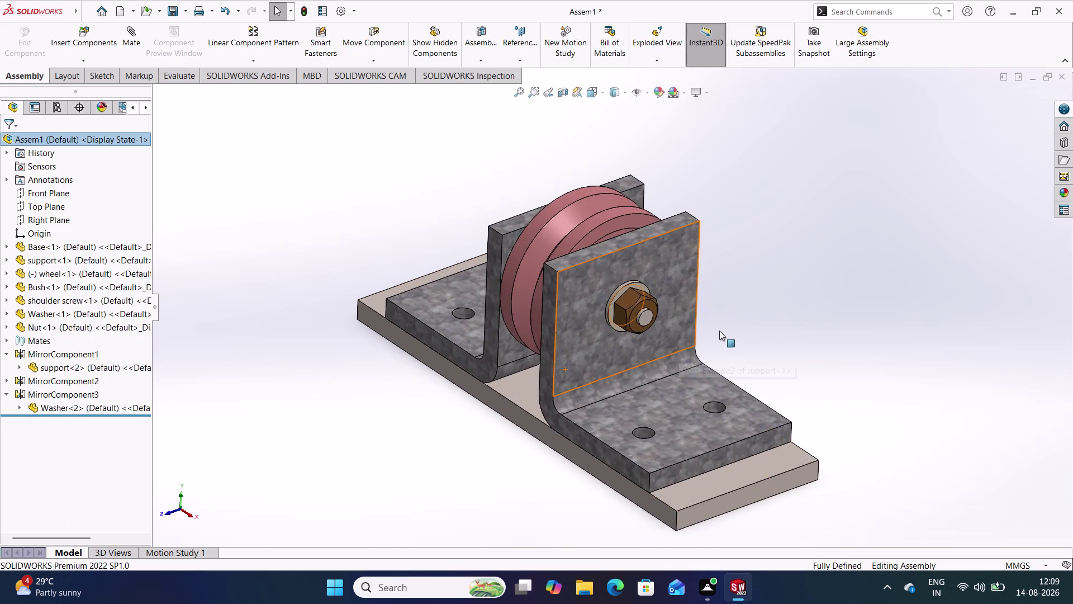
scroll(down, 3)
scroll(up, 3)
scroll(up, 3)
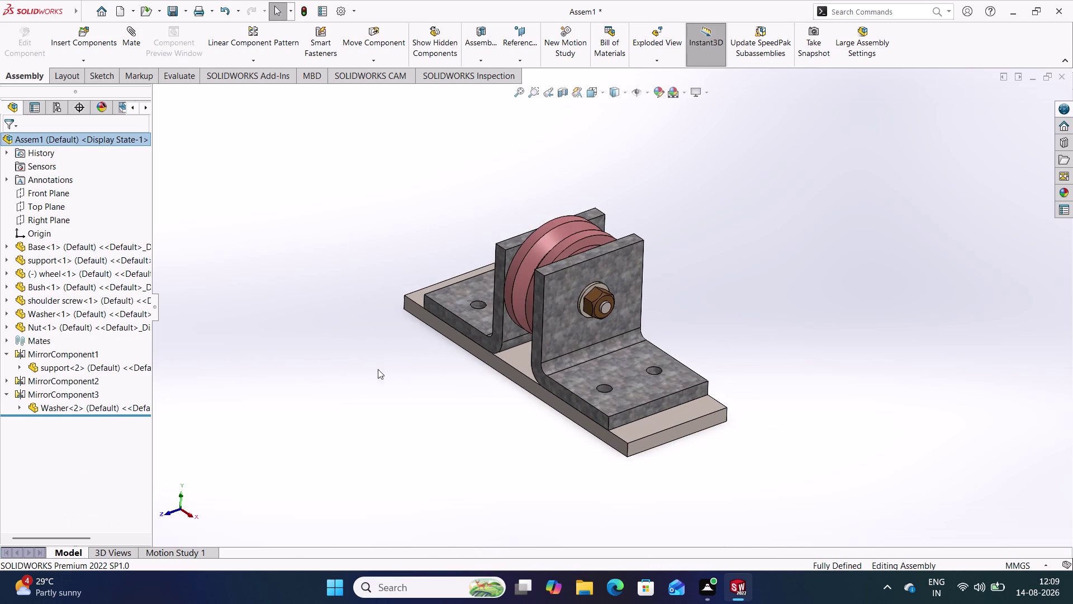
middle_drag(366, 380, 370, 398)
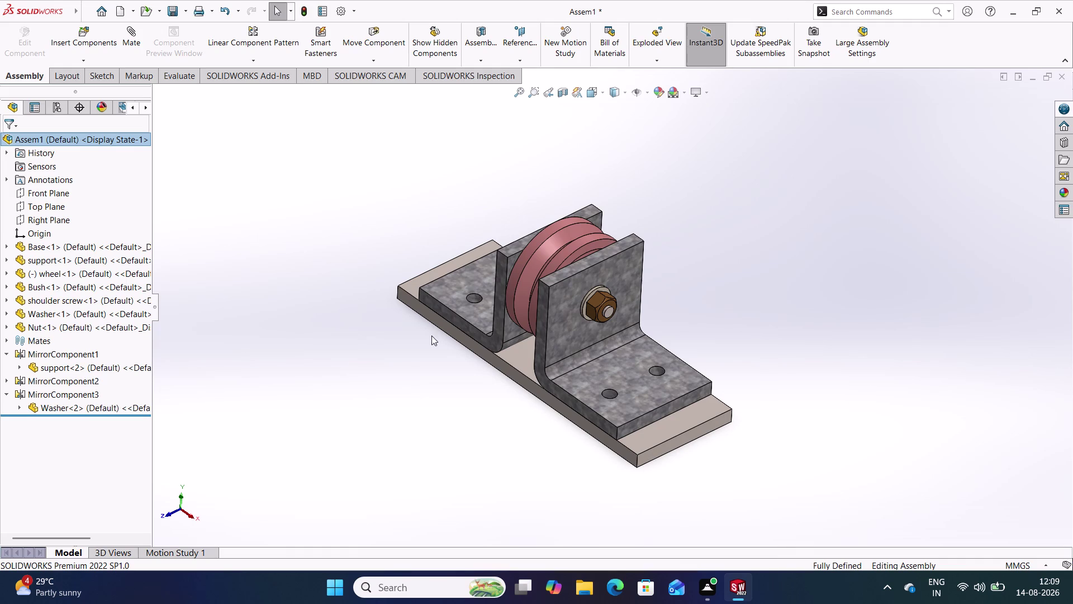
click(98, 35)
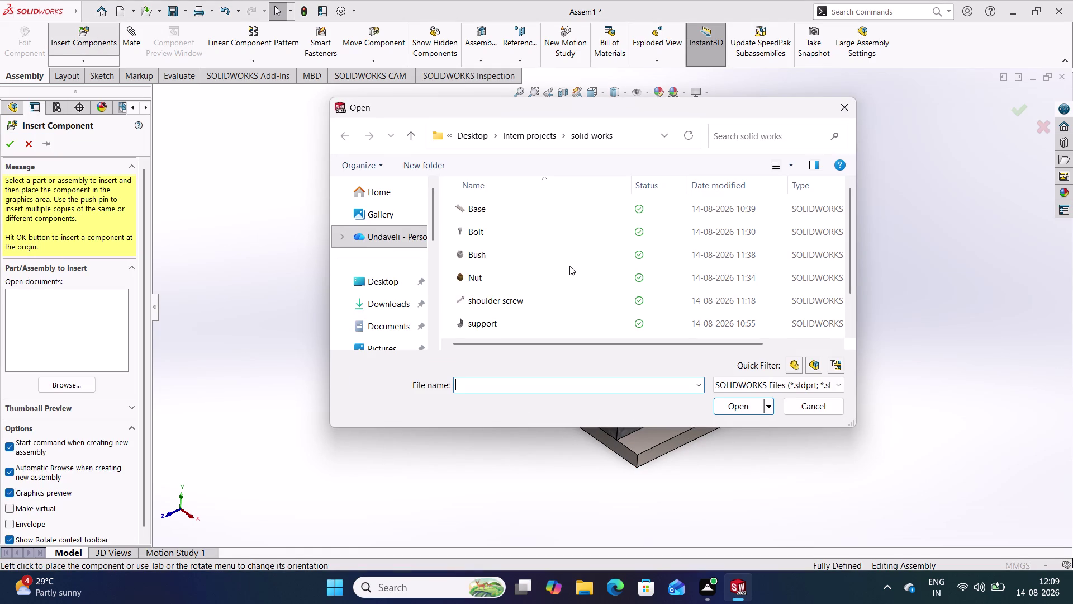
Open the Bolt part and place it loose beside the pulley support.
click(492, 233)
click(741, 406)
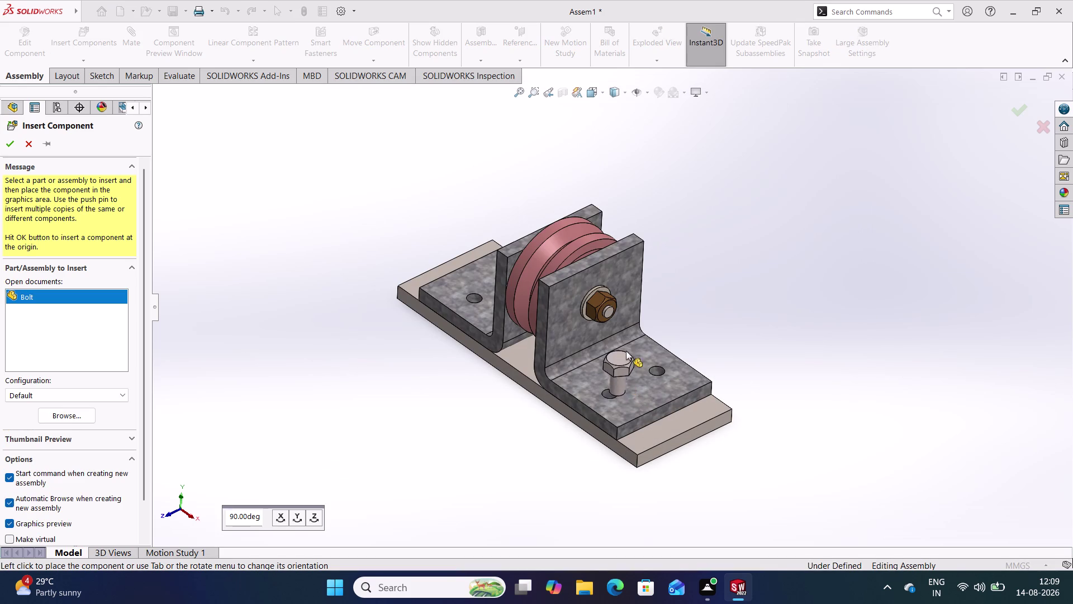
click(728, 259)
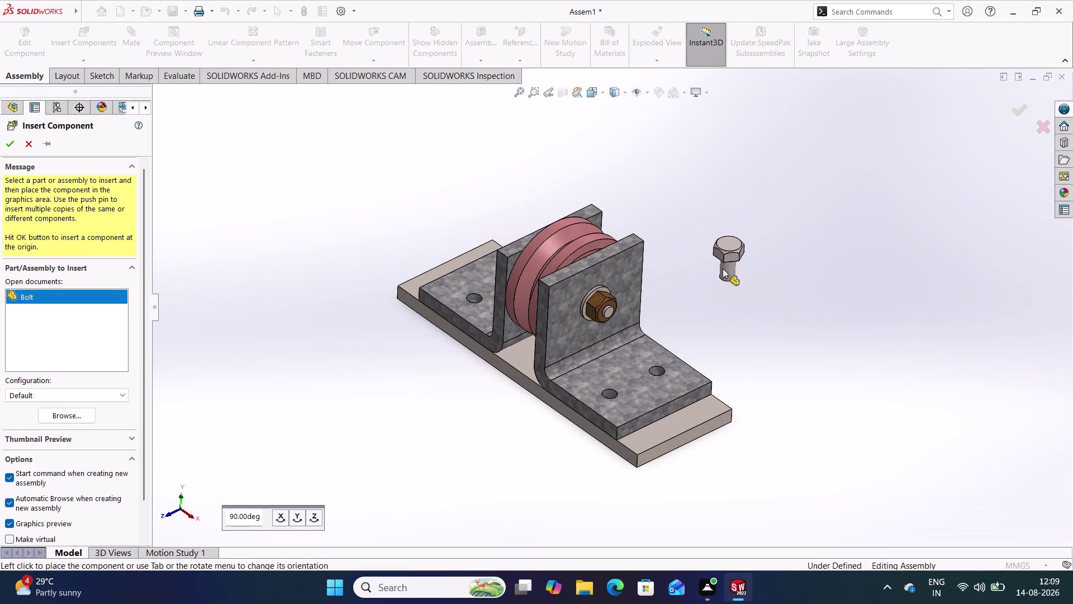
middle_drag(464, 421, 525, 401)
drag(684, 239, 782, 282)
click(805, 340)
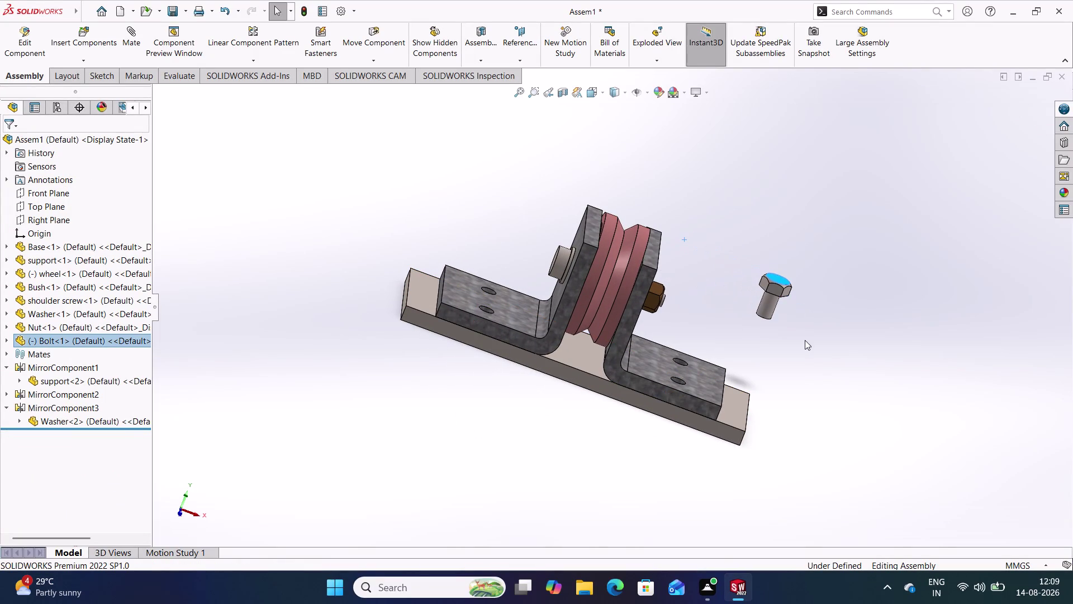